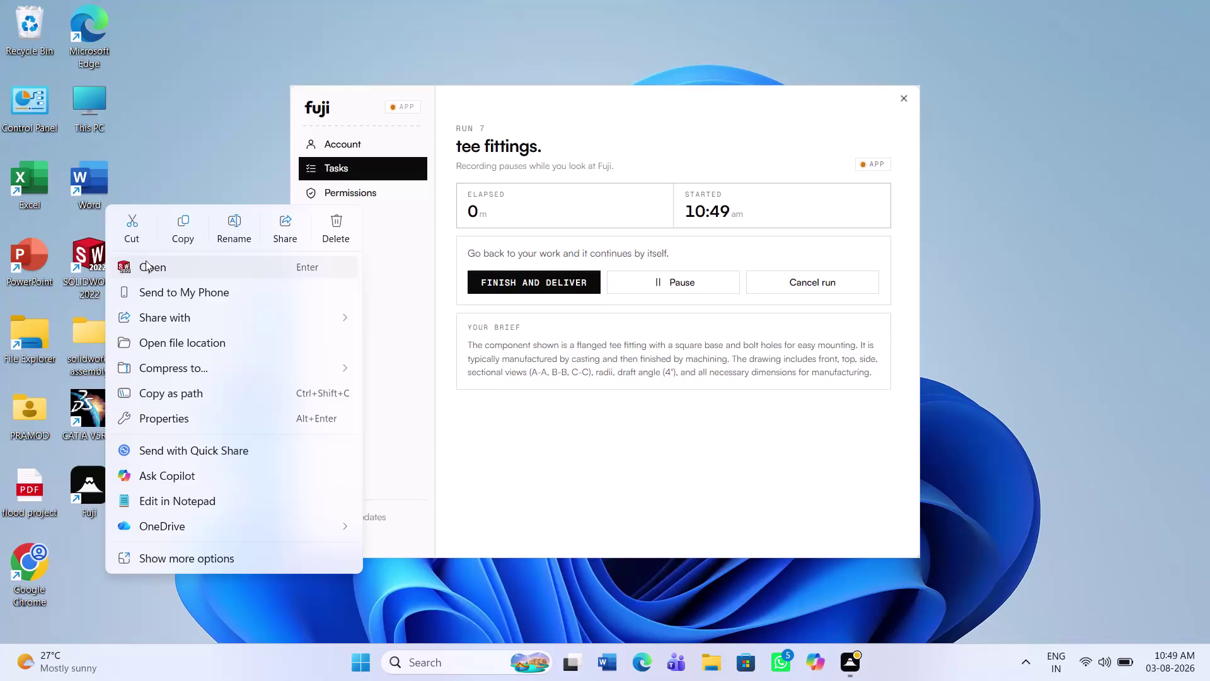
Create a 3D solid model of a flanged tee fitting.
Launch SOLIDWORKS 2022 from the desktop shortcut and dismiss the welcome window.
click(145, 260)
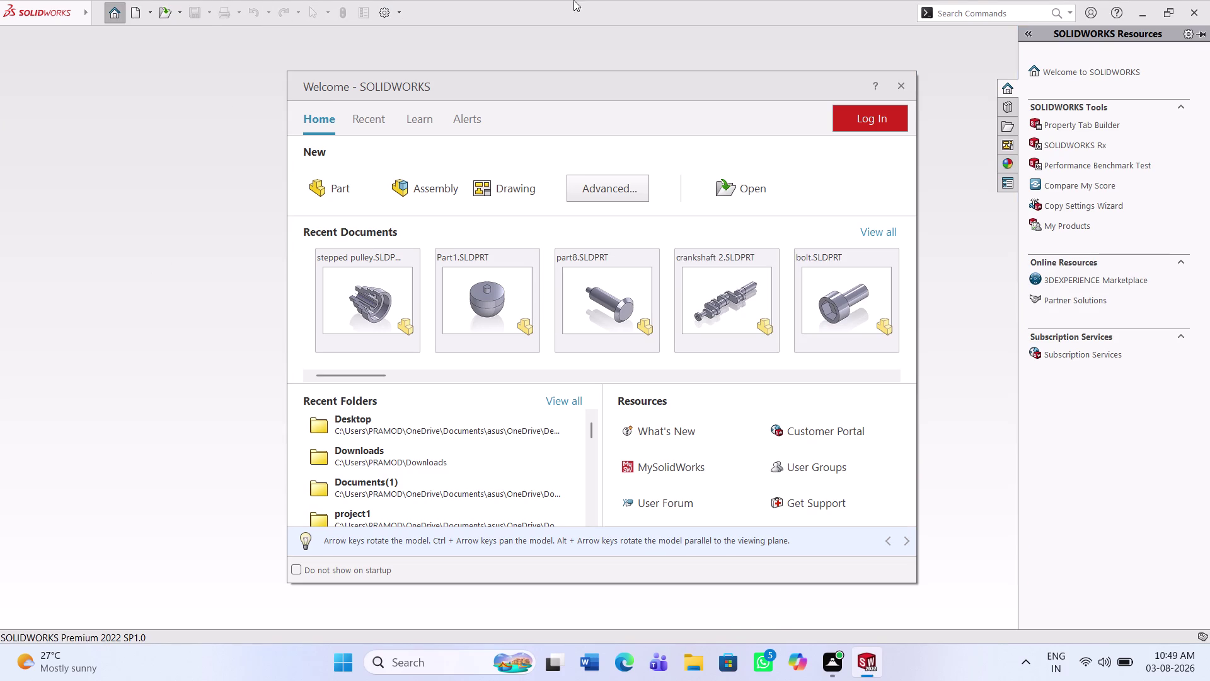
click(896, 76)
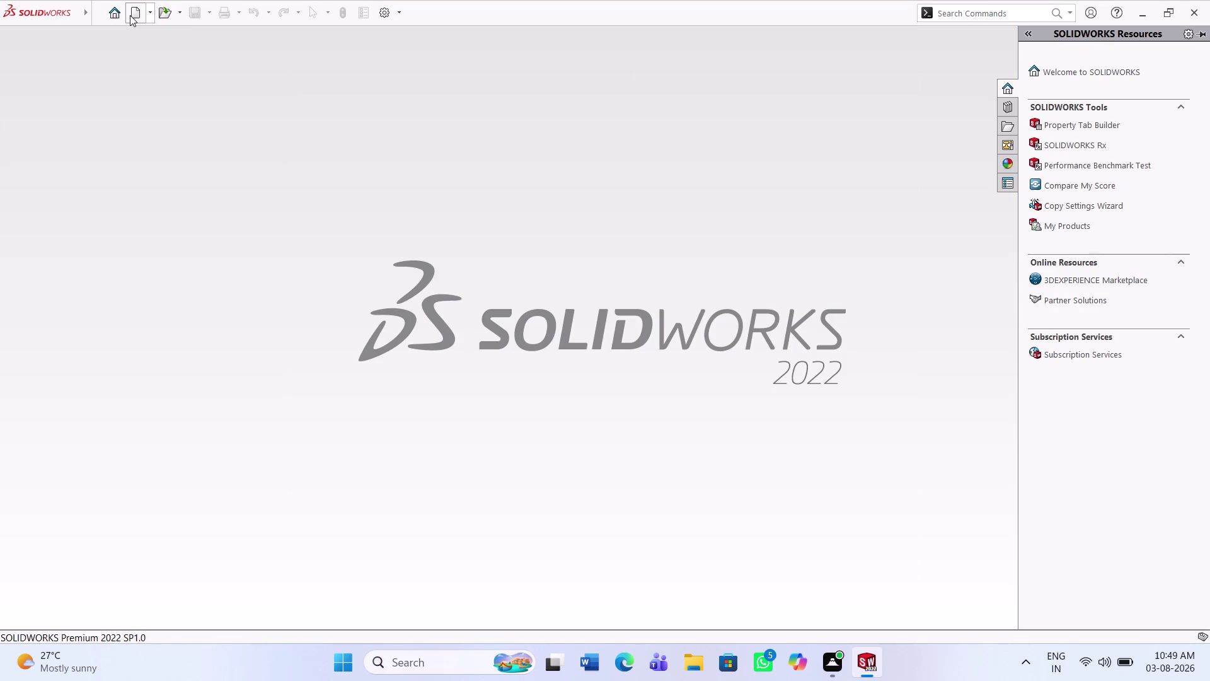
Create a new Part document and select the Front Plane in the FeatureManager tree.
click(130, 15)
click(531, 496)
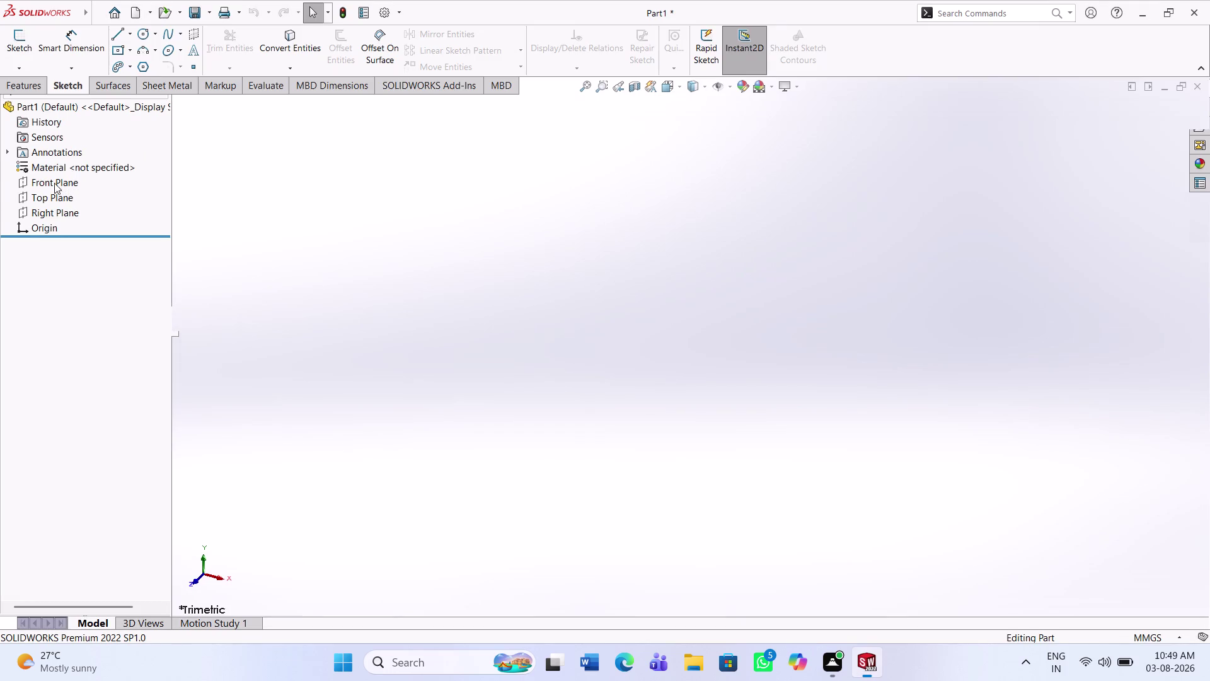
click(55, 183)
click(53, 239)
Start a Front Plane sketch and draw a center rectangle around the origin.
click(61, 224)
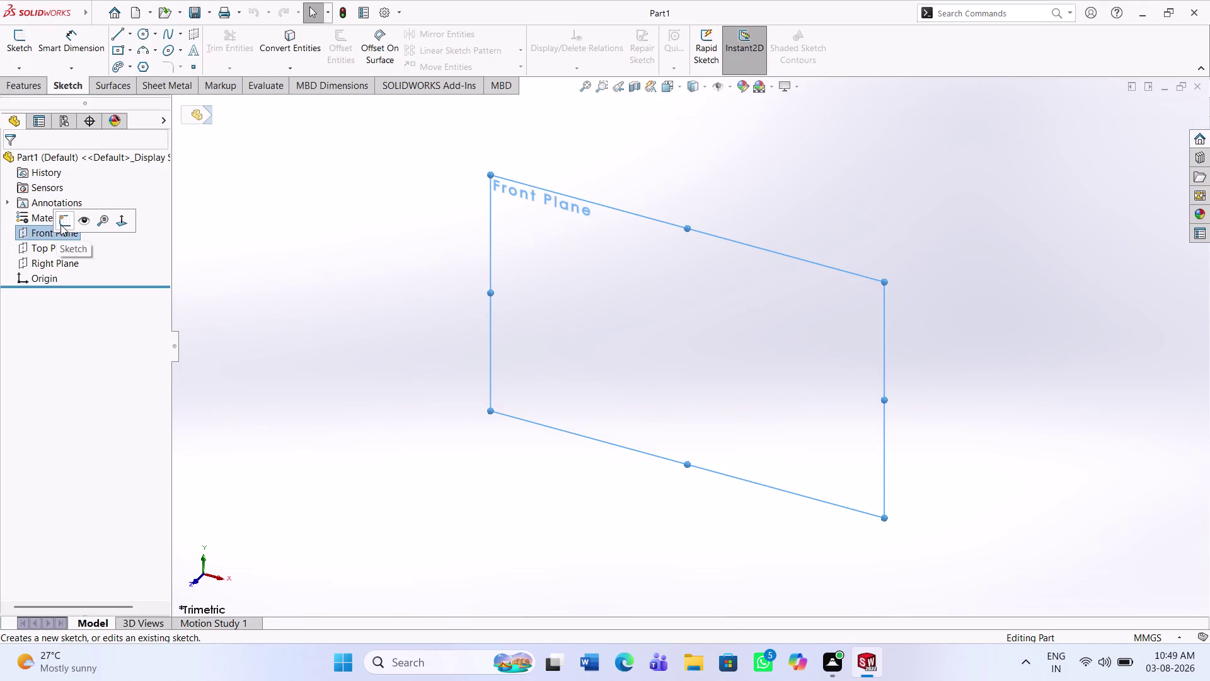
click(123, 52)
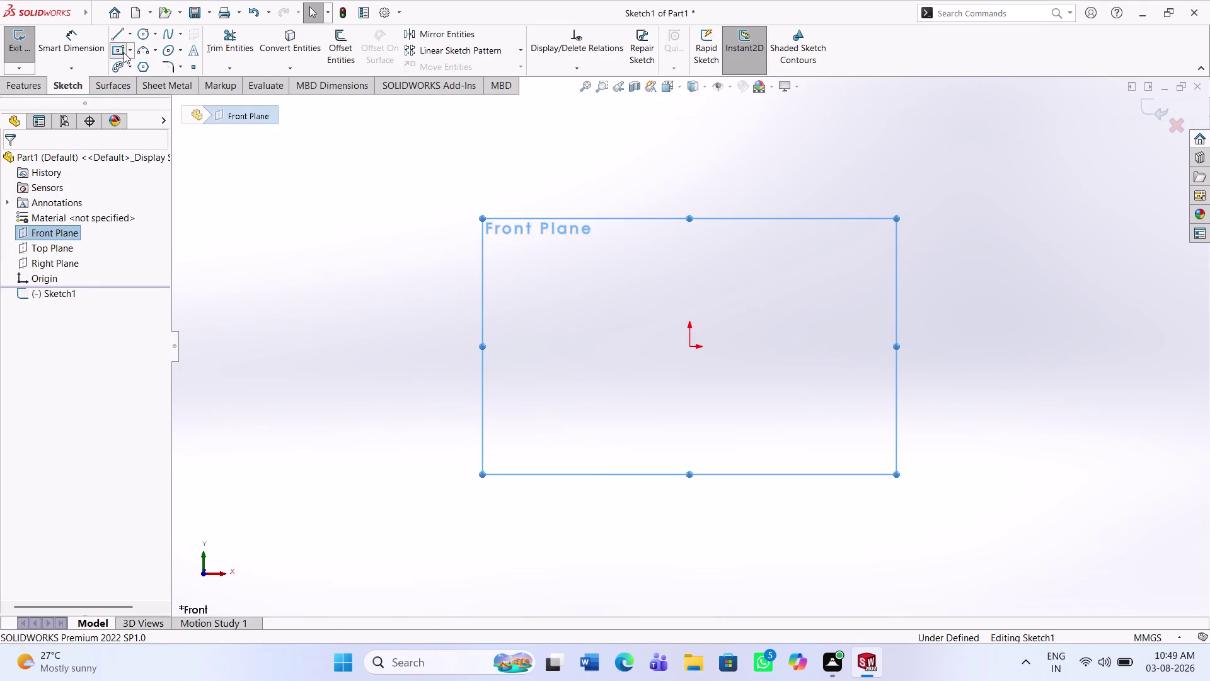
click(689, 346)
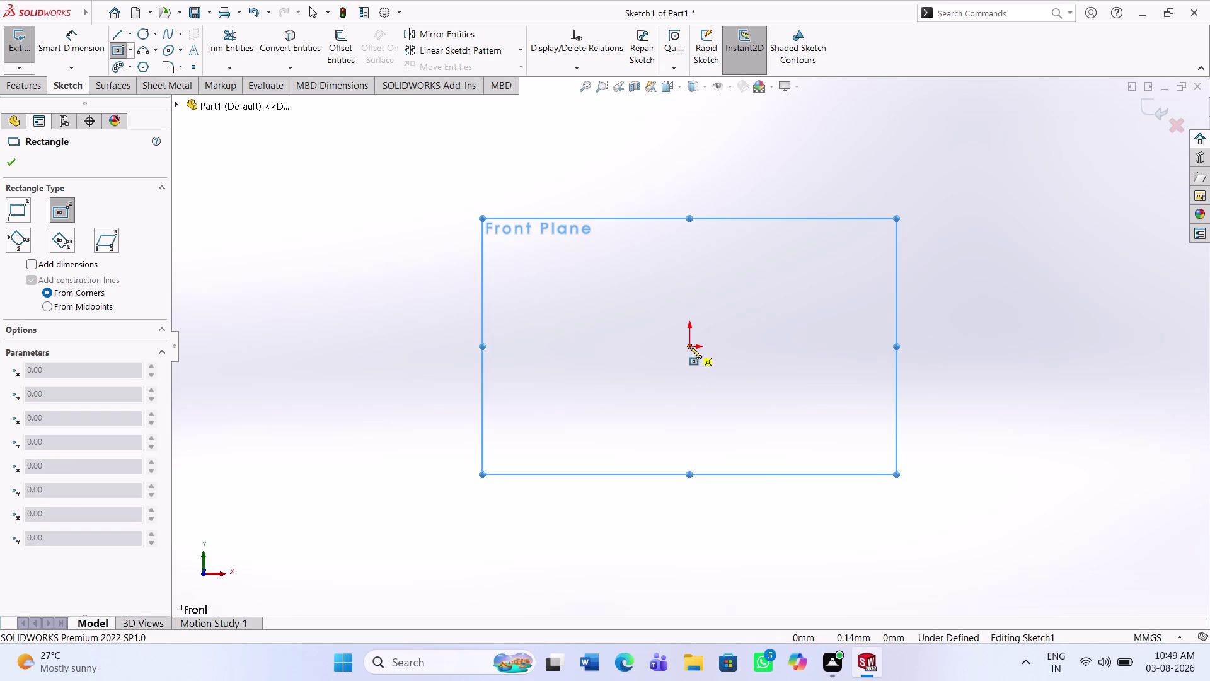
click(859, 462)
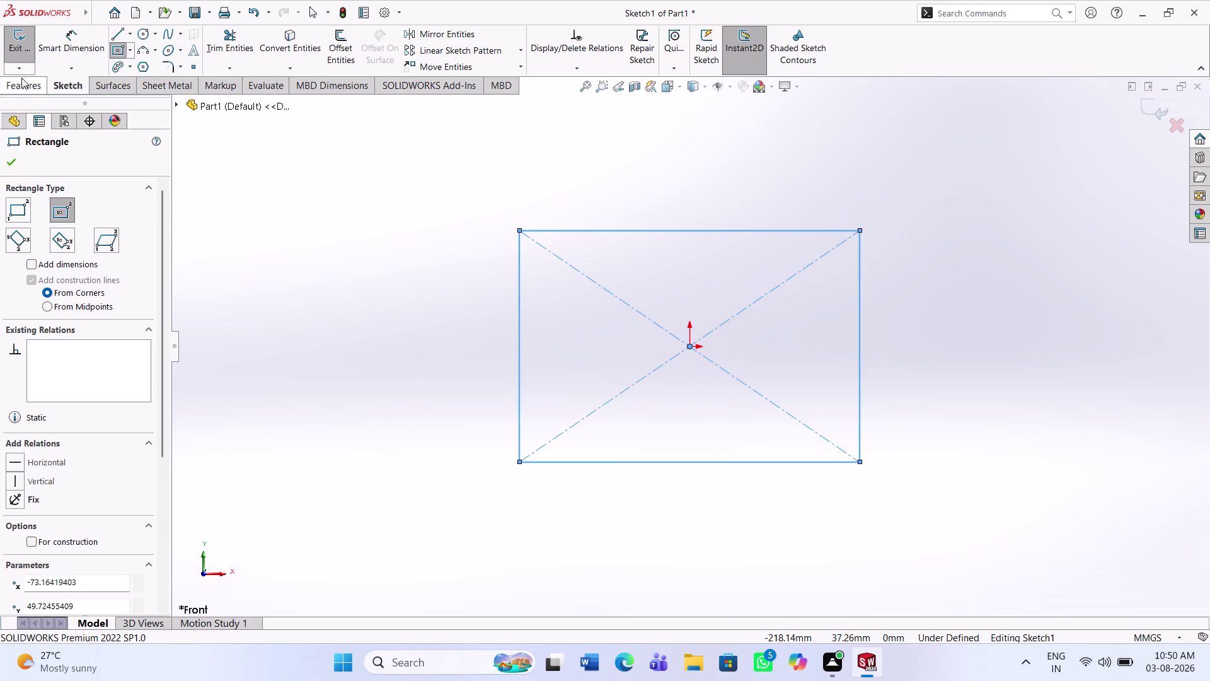
click(55, 46)
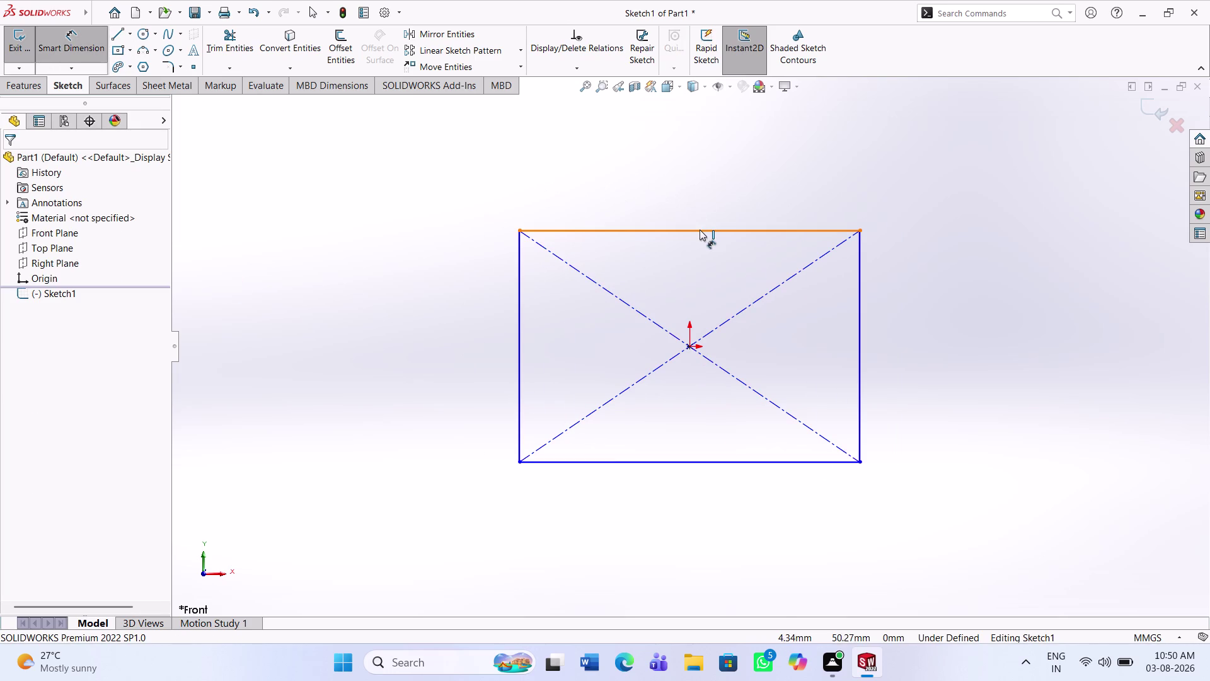
Dimension the rectangle's top and left edges to 180 mm each.
click(699, 230)
click(702, 185)
text(1)
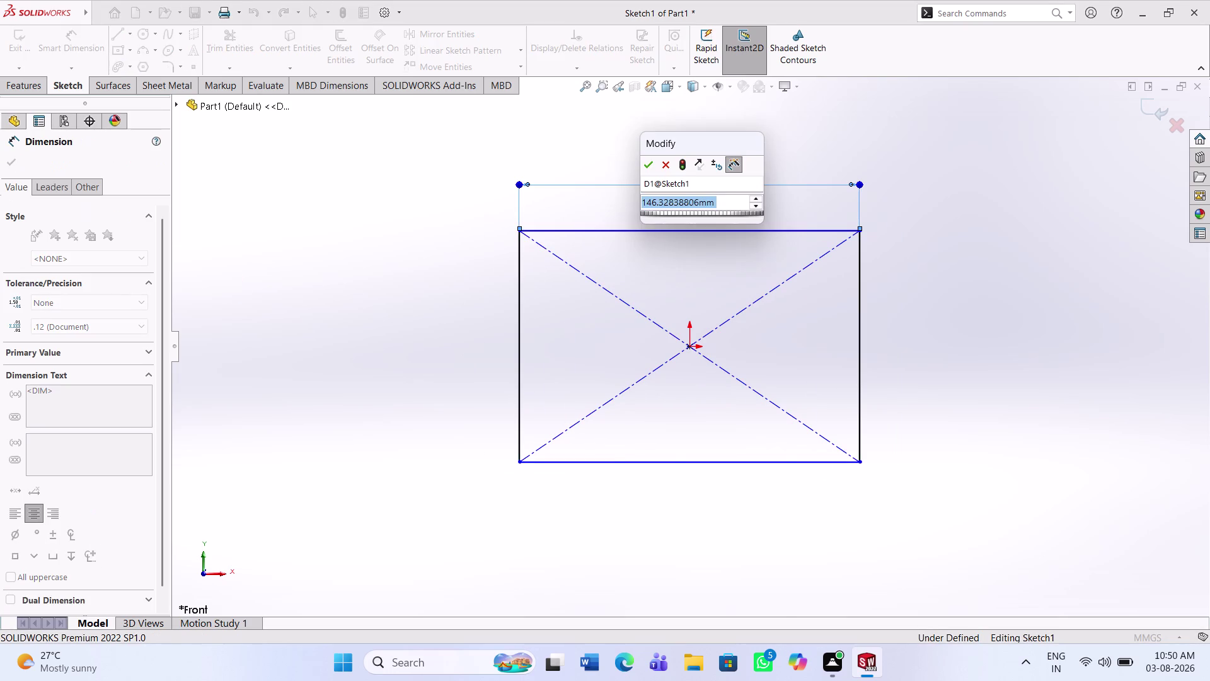
text(80)
key(Return)
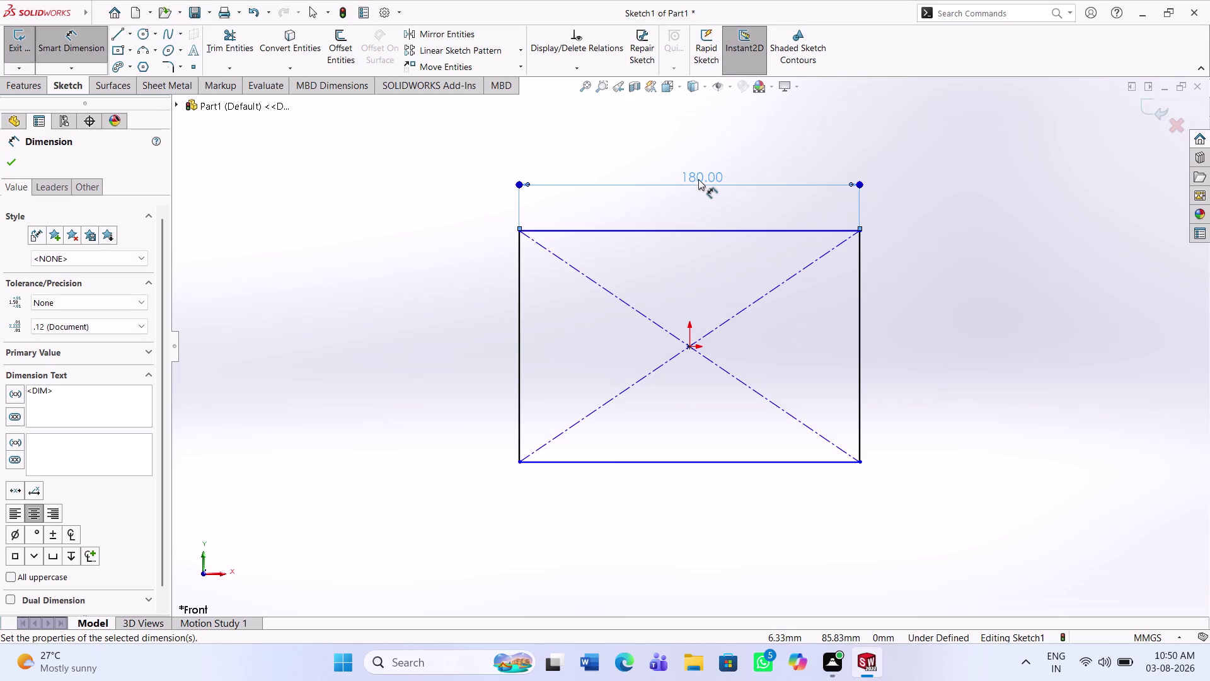
click(518, 310)
click(471, 313)
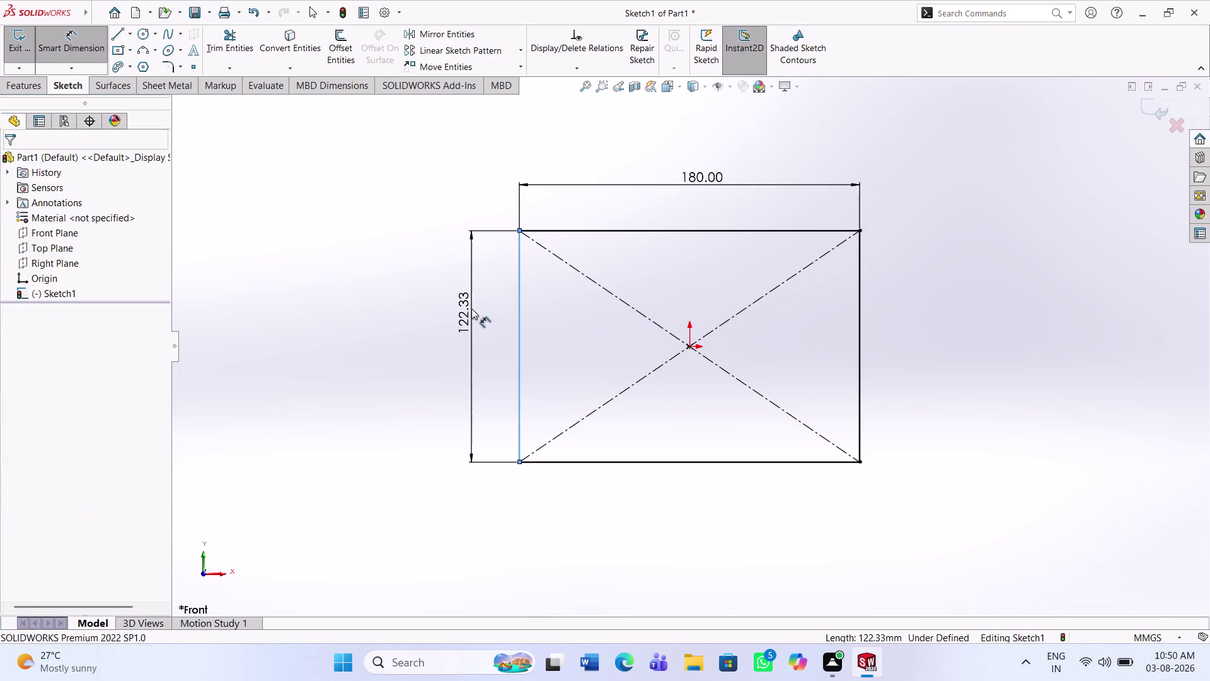
text(180)
key(Return)
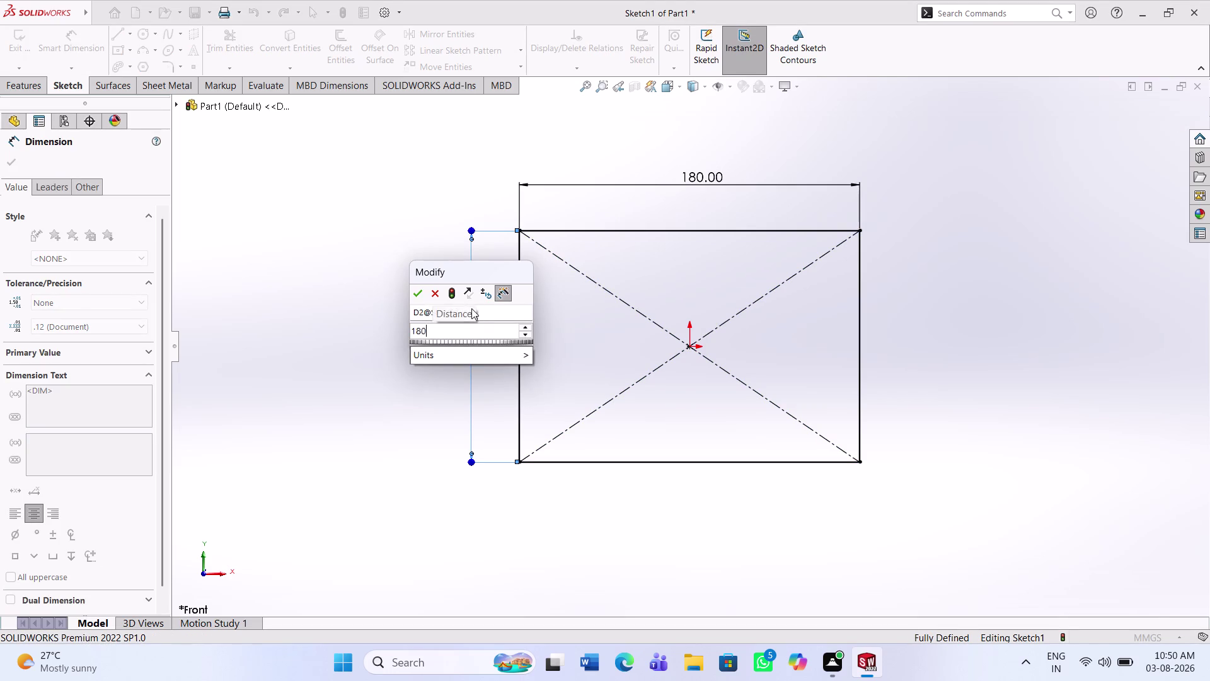
click(396, 372)
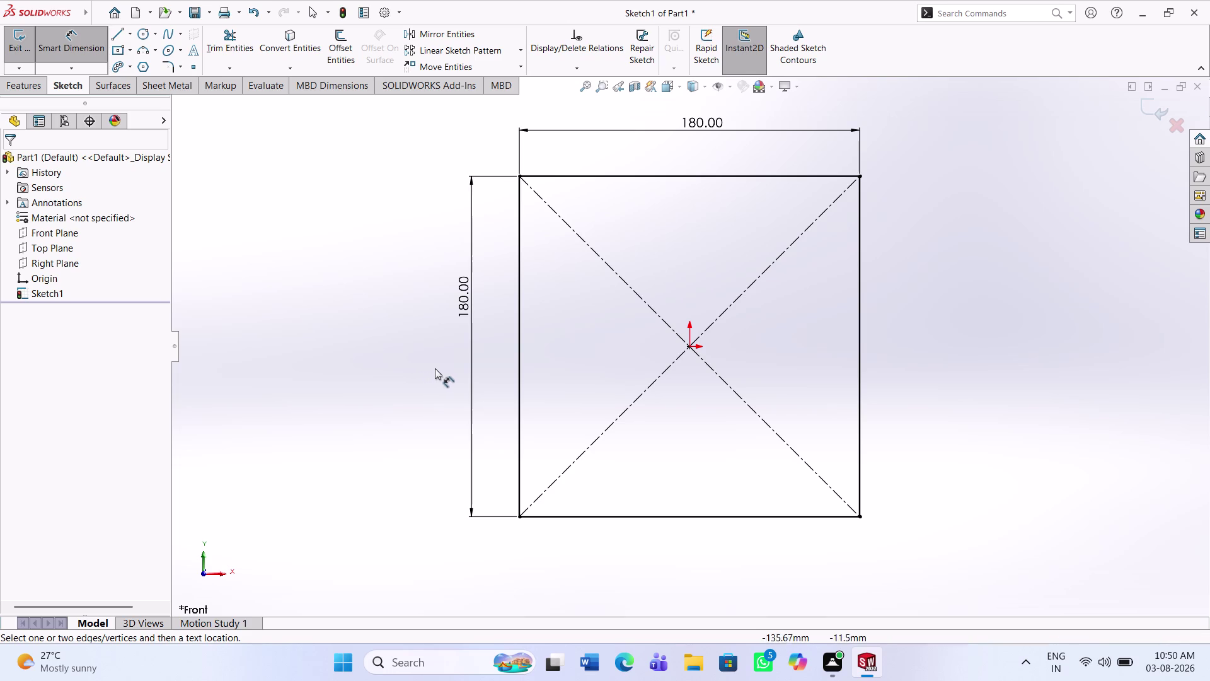
click(27, 89)
Extrude the square sketch 30 mm Blind to create Boss-Extrude1.
click(23, 67)
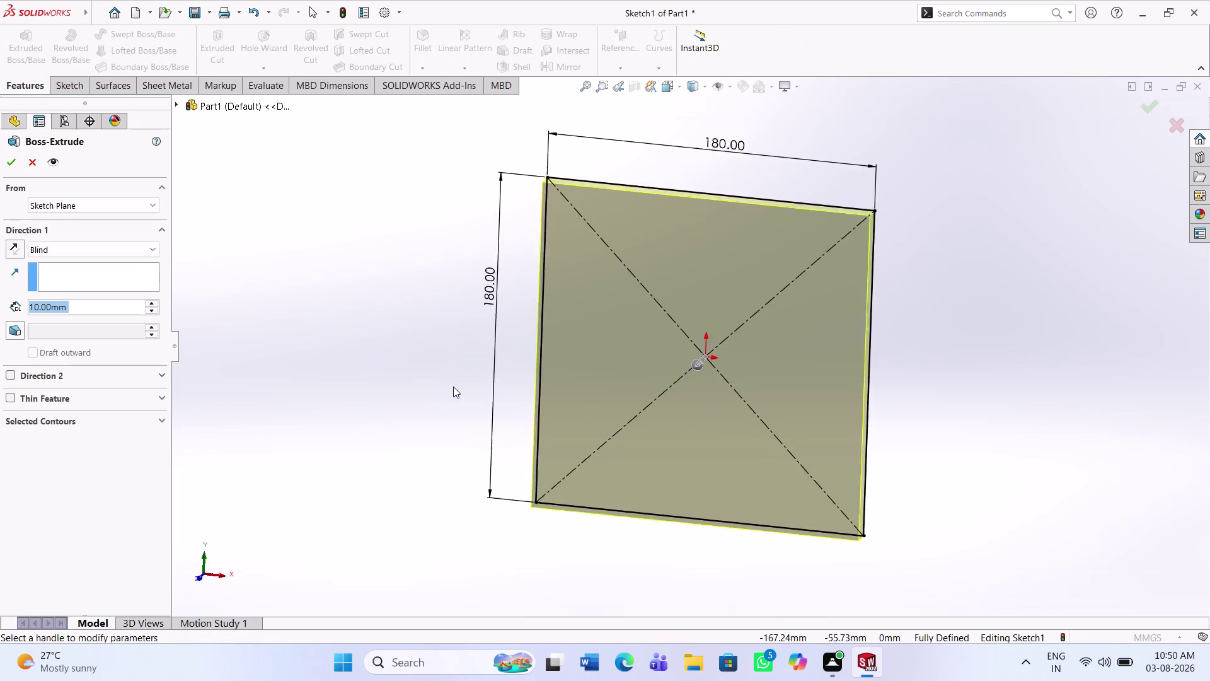
text(30)
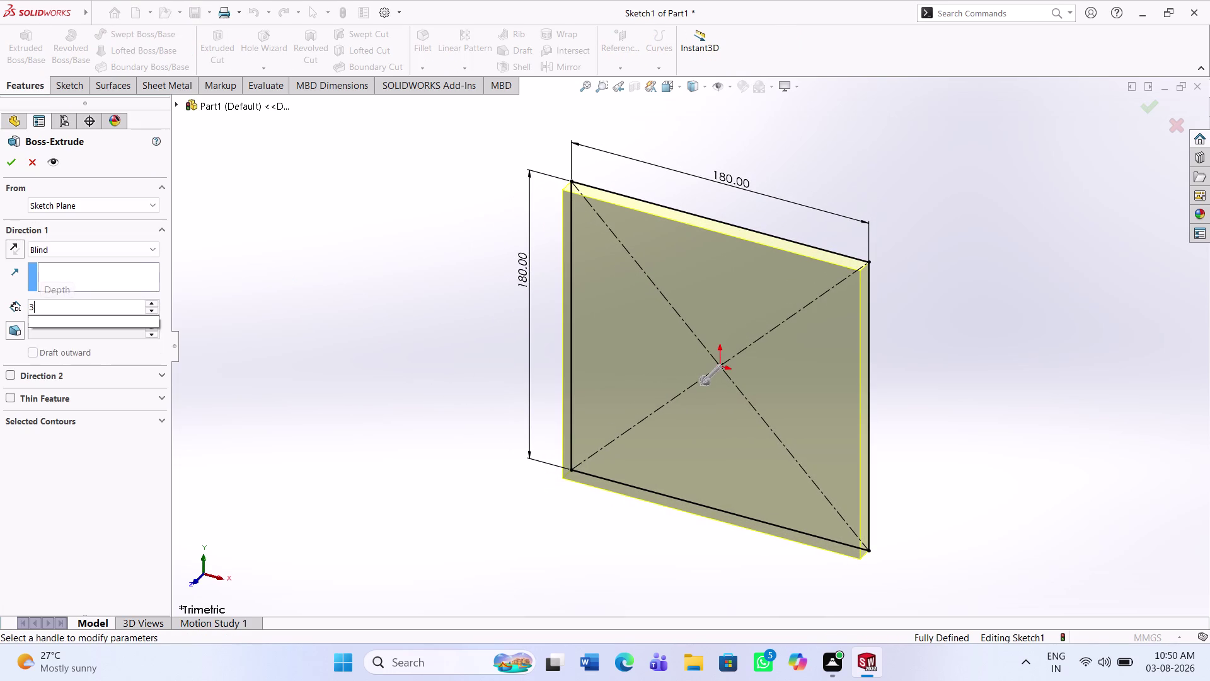
key(Return)
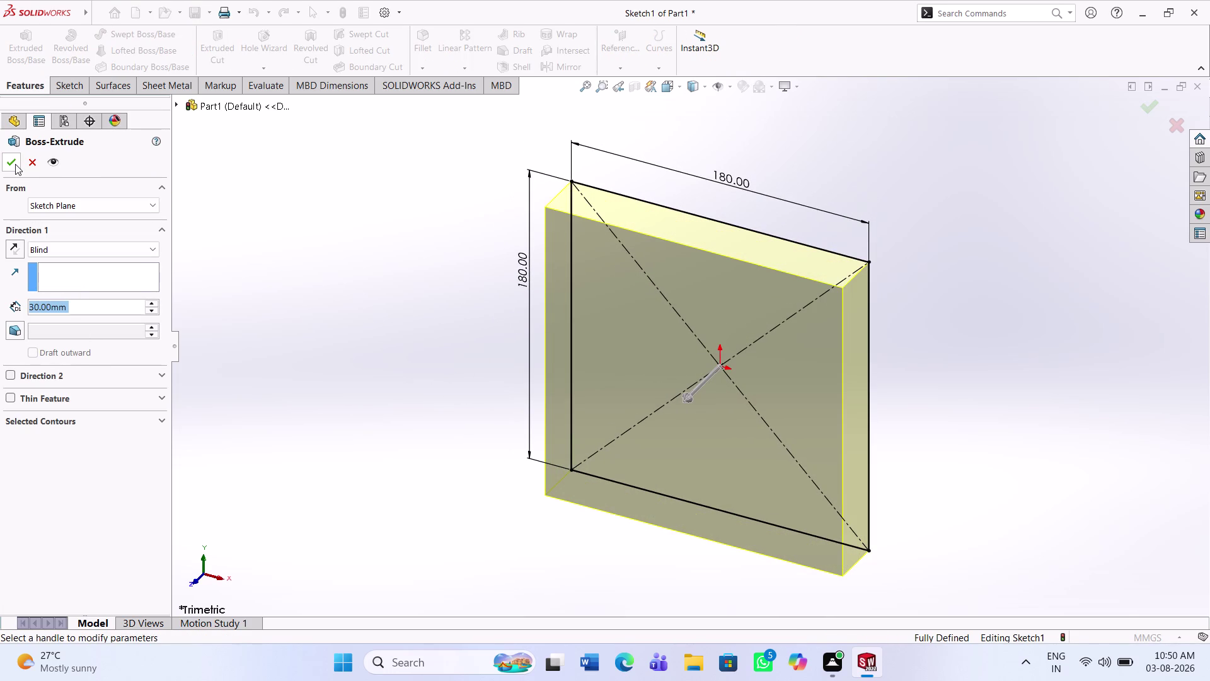
click(15, 163)
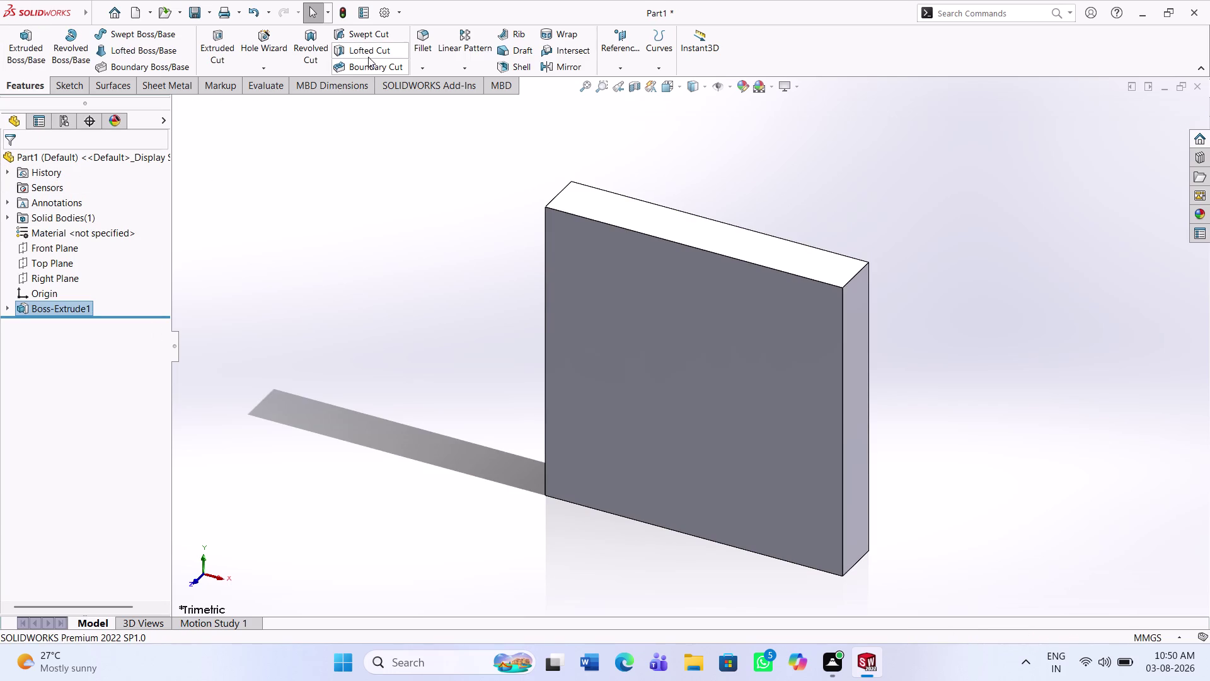
click(418, 40)
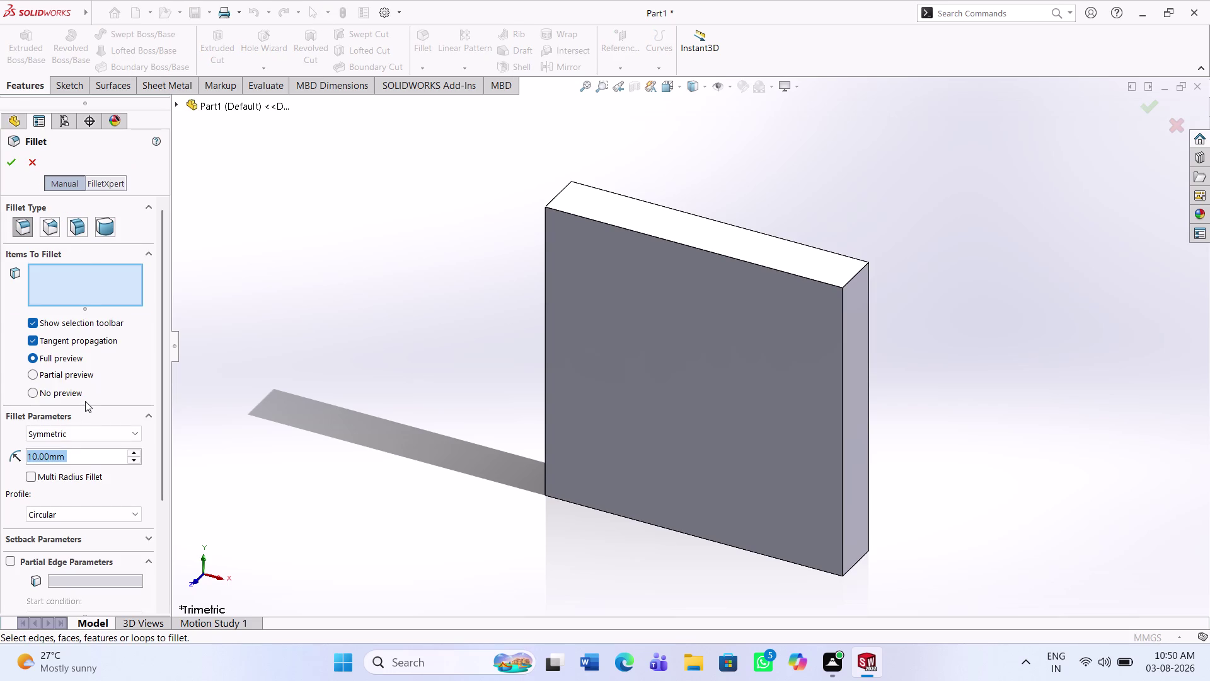
Set the fillet radius to 30 mm and select the first corner edge.
text(30)
key(Return)
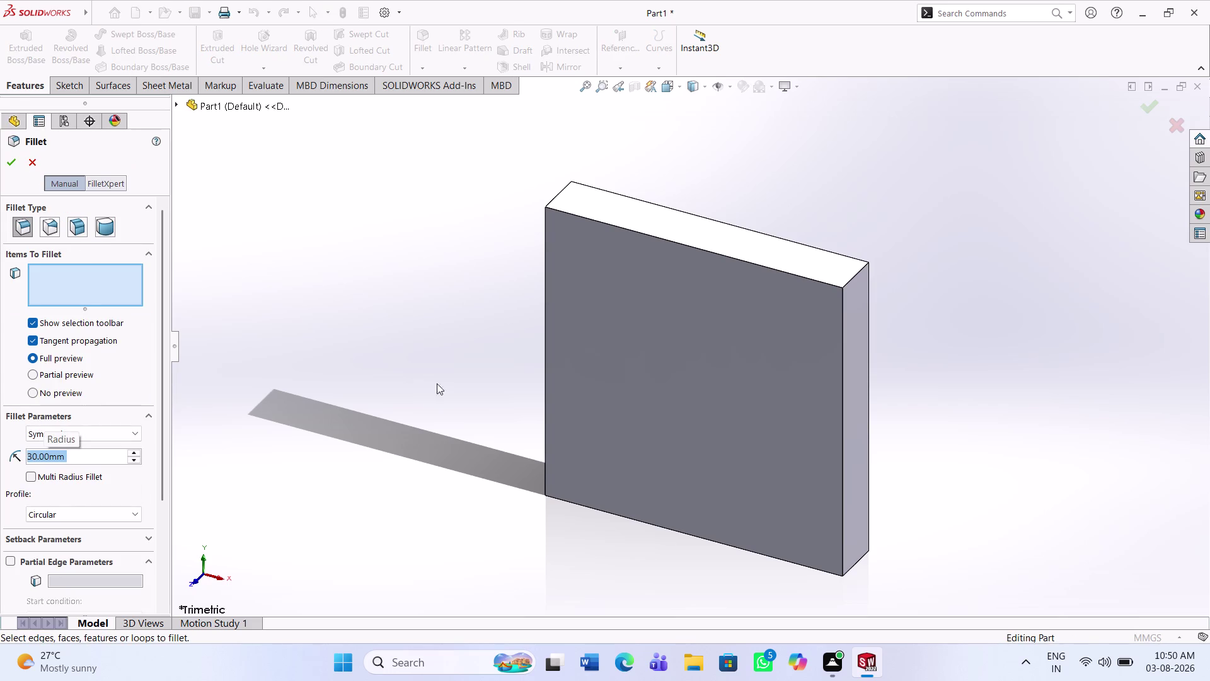
click(857, 273)
middle_drag(727, 292, 792, 312)
click(627, 207)
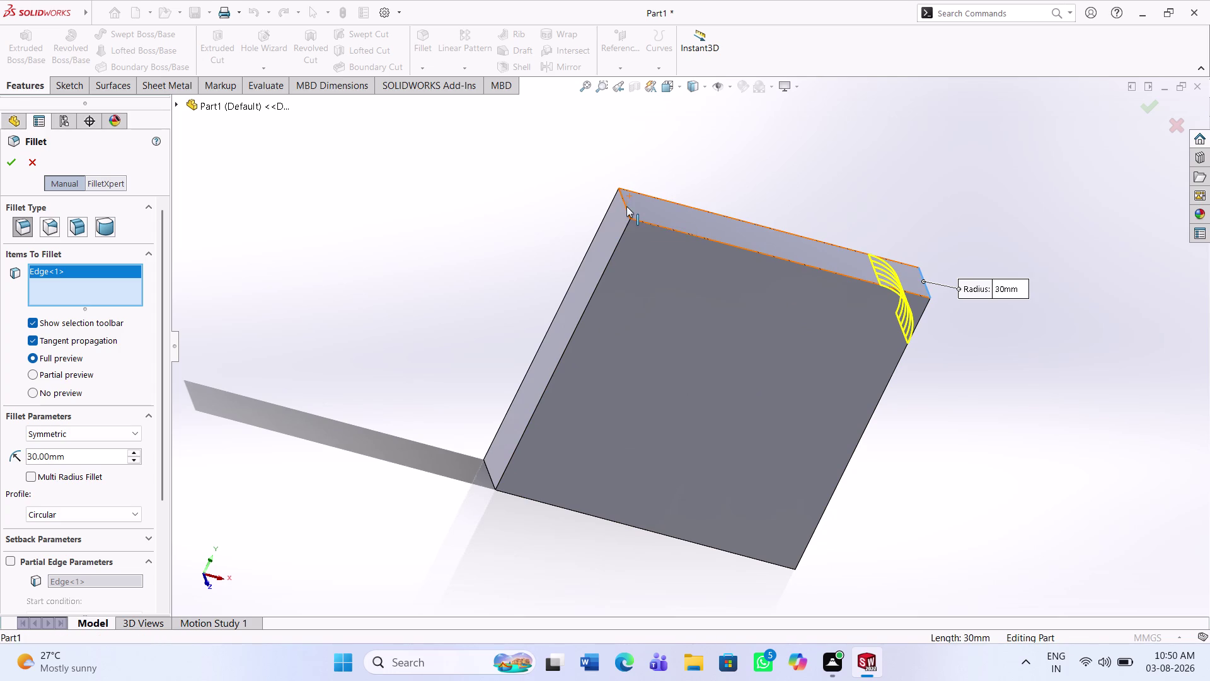
Add the remaining three vertical corner edges and accept Fillet1.
middle_drag(620, 292, 623, 163)
scroll(down, 3)
middle_drag(730, 454, 673, 204)
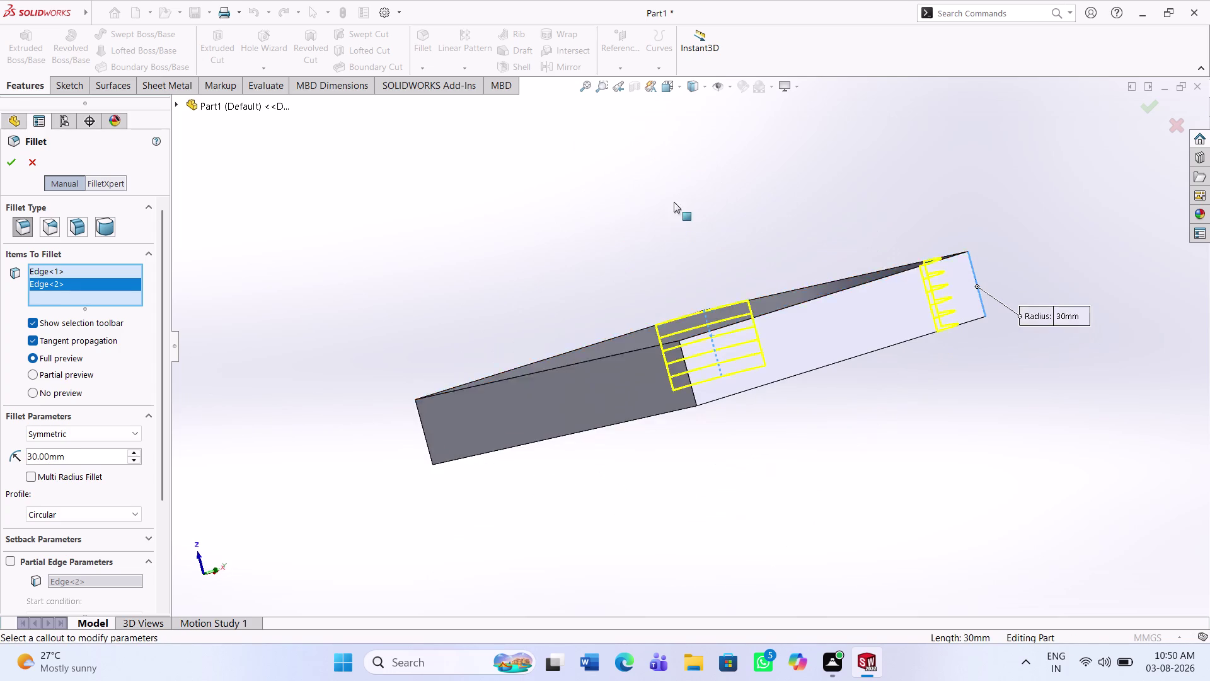
click(689, 375)
middle_drag(649, 396, 793, 349)
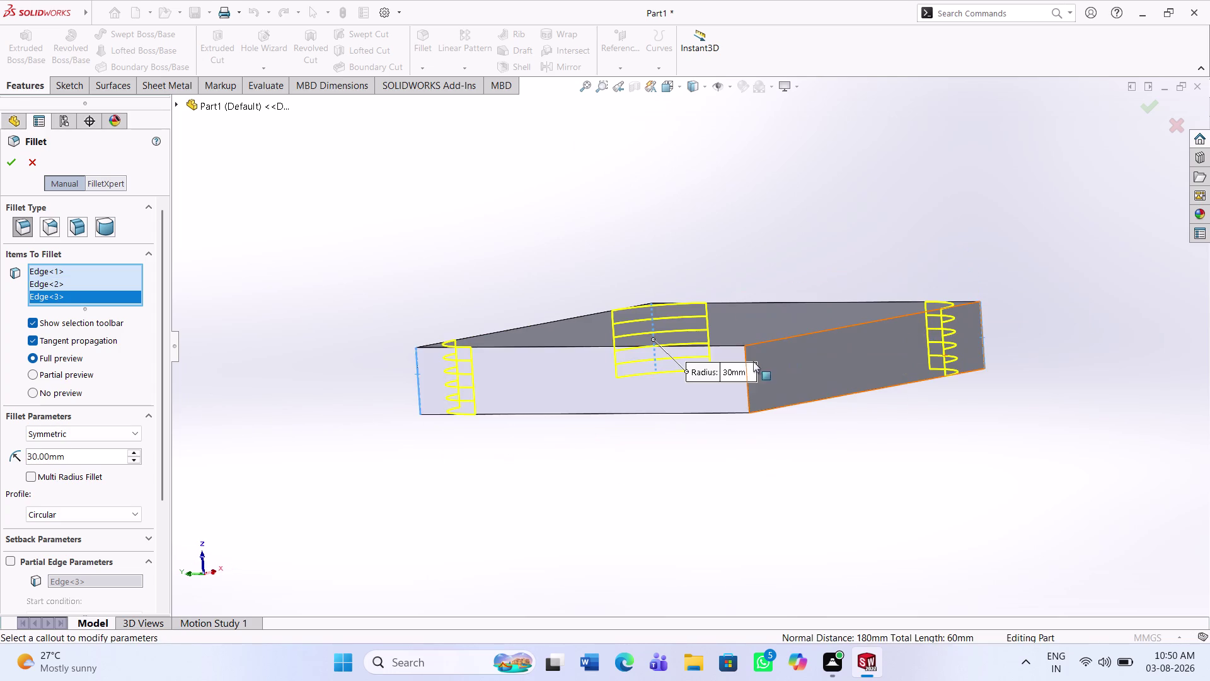
click(748, 390)
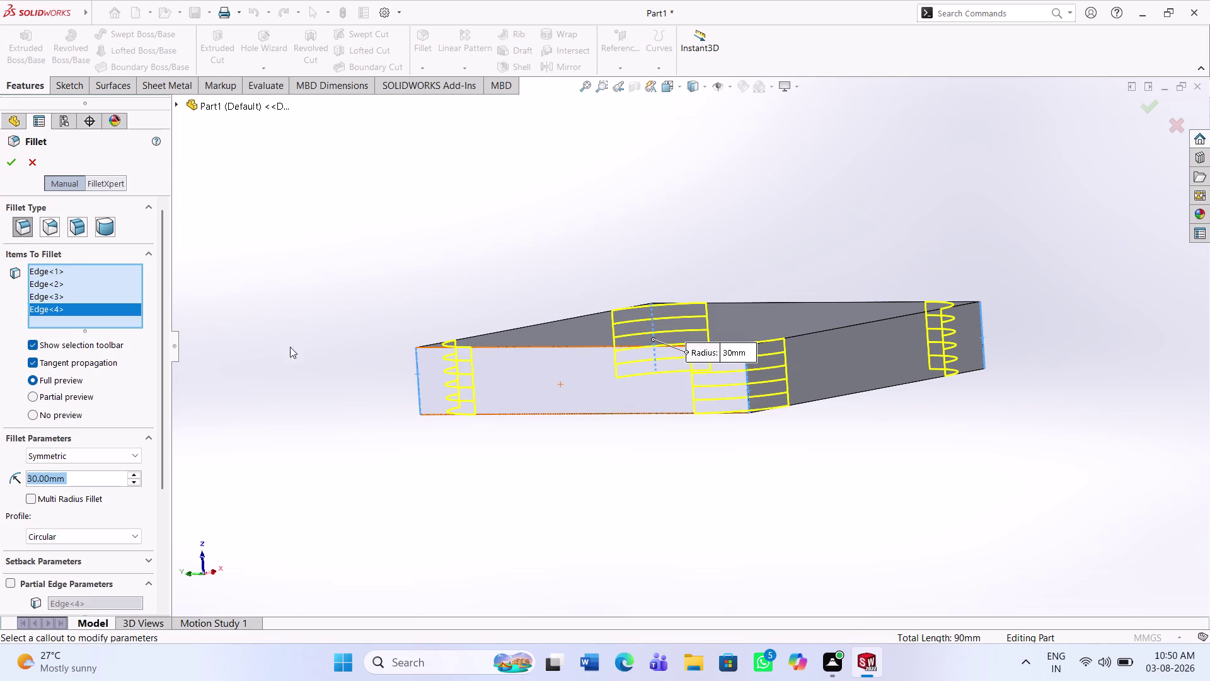
click(10, 164)
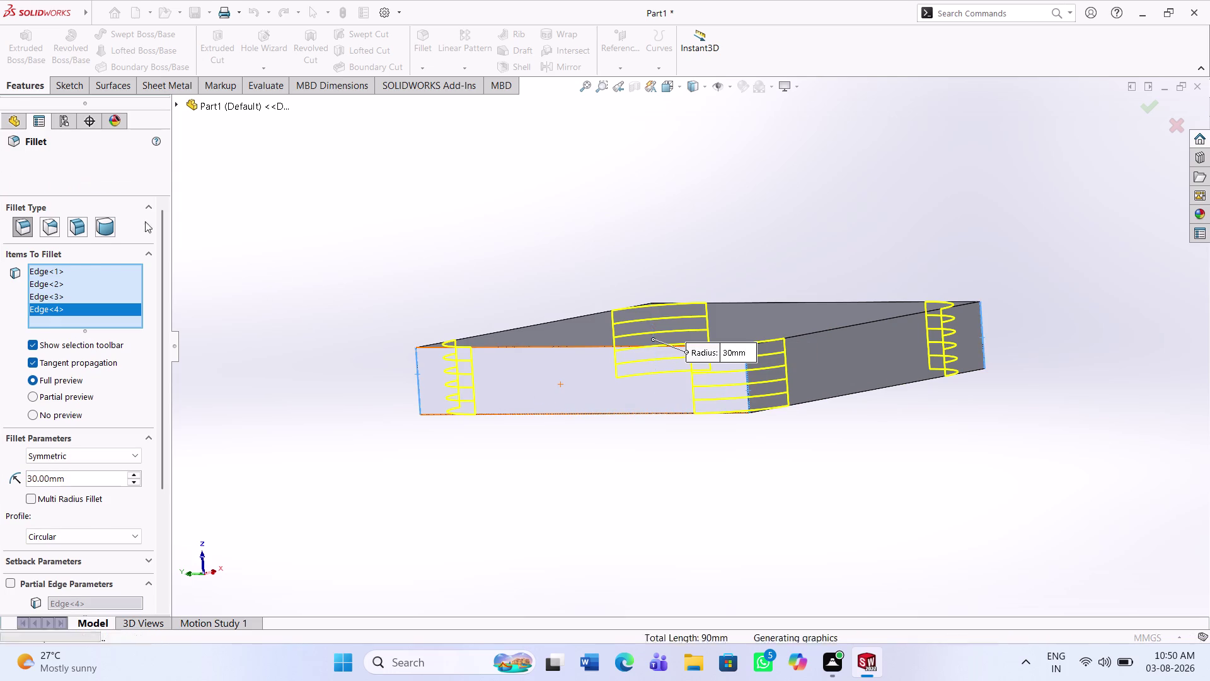
Orbit to inspect the rounded plate and select the Top Plane.
middle_drag(633, 350, 678, 457)
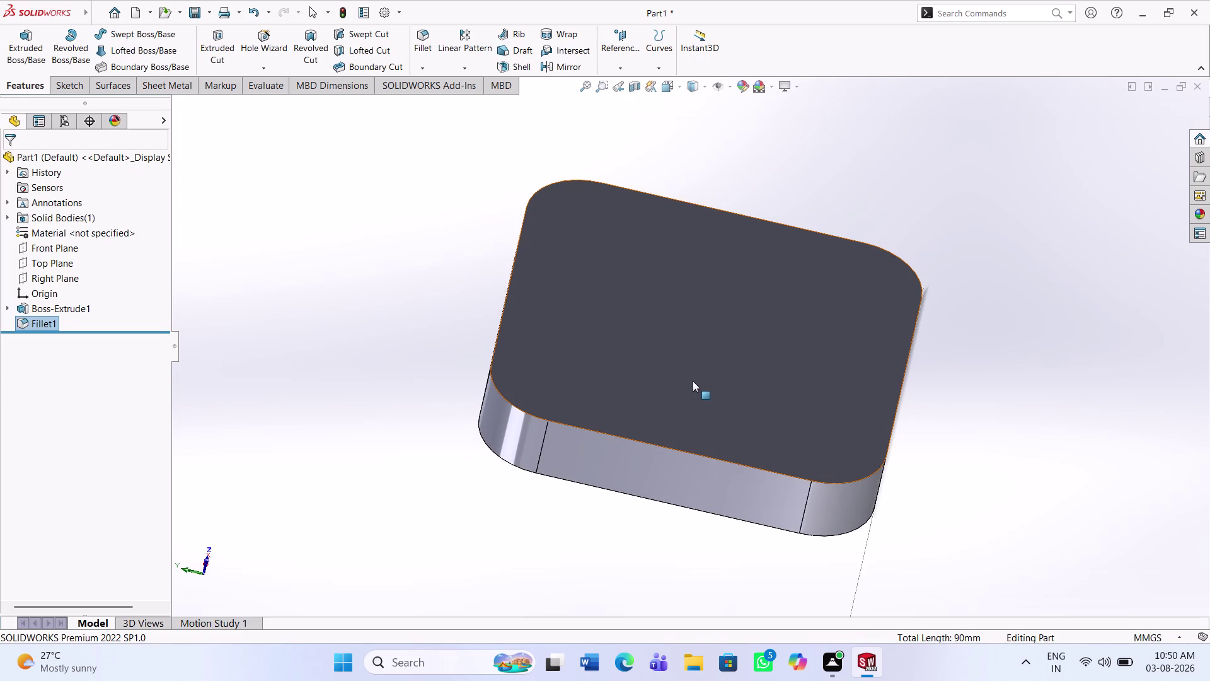
middle_drag(693, 381, 685, 435)
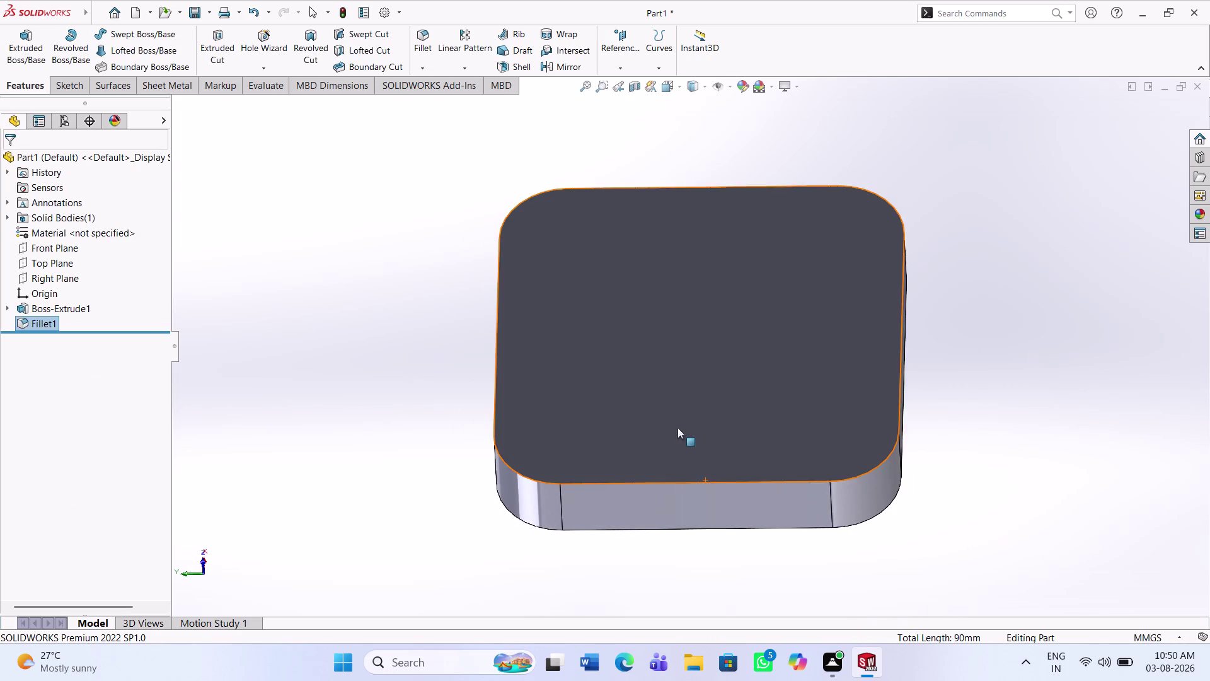
click(56, 262)
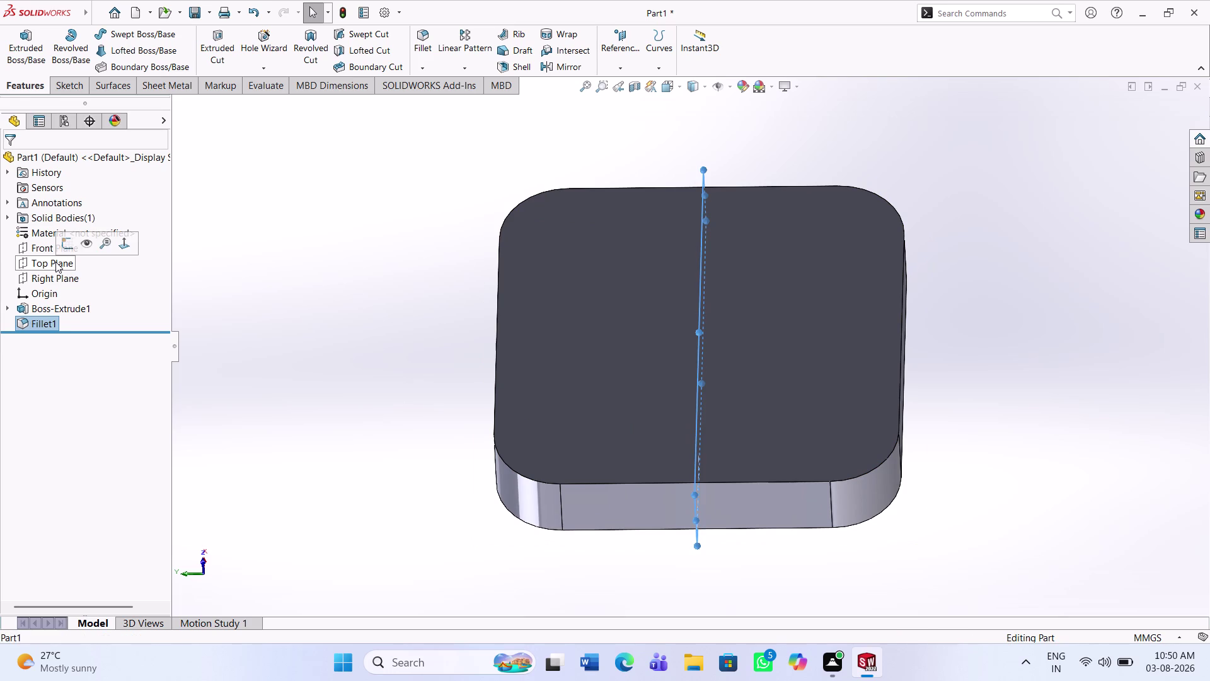
Open a new sketch on the Top Plane.
click(63, 246)
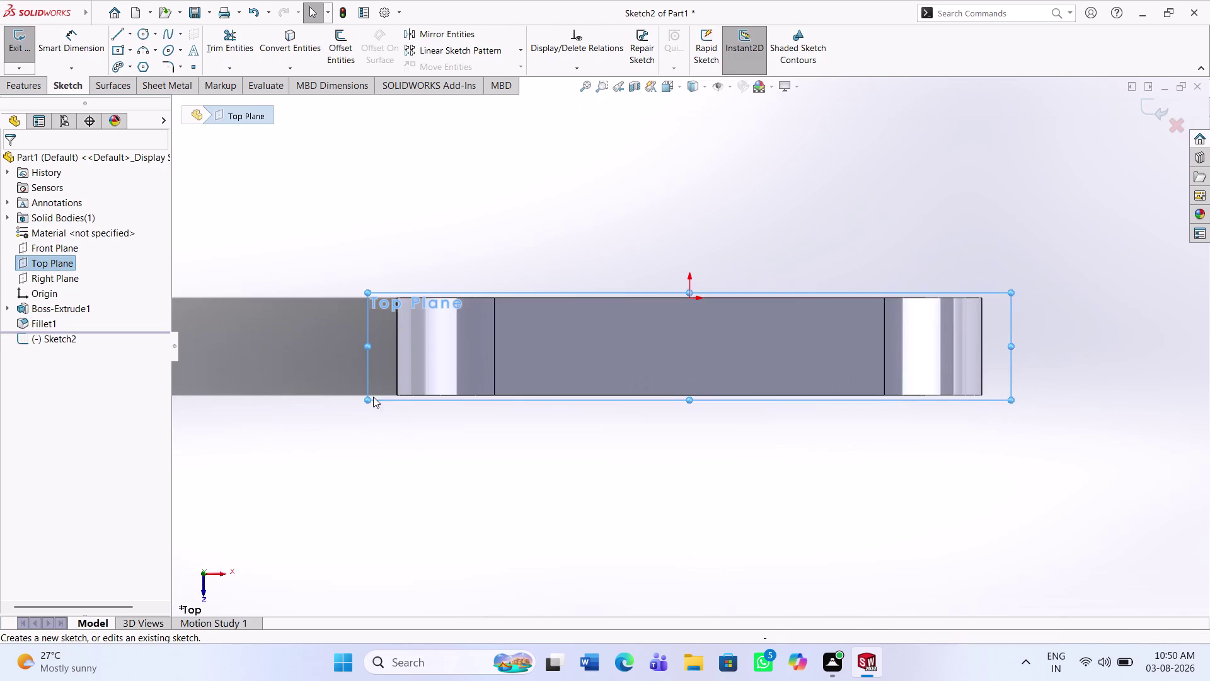
click(586, 444)
click(129, 35)
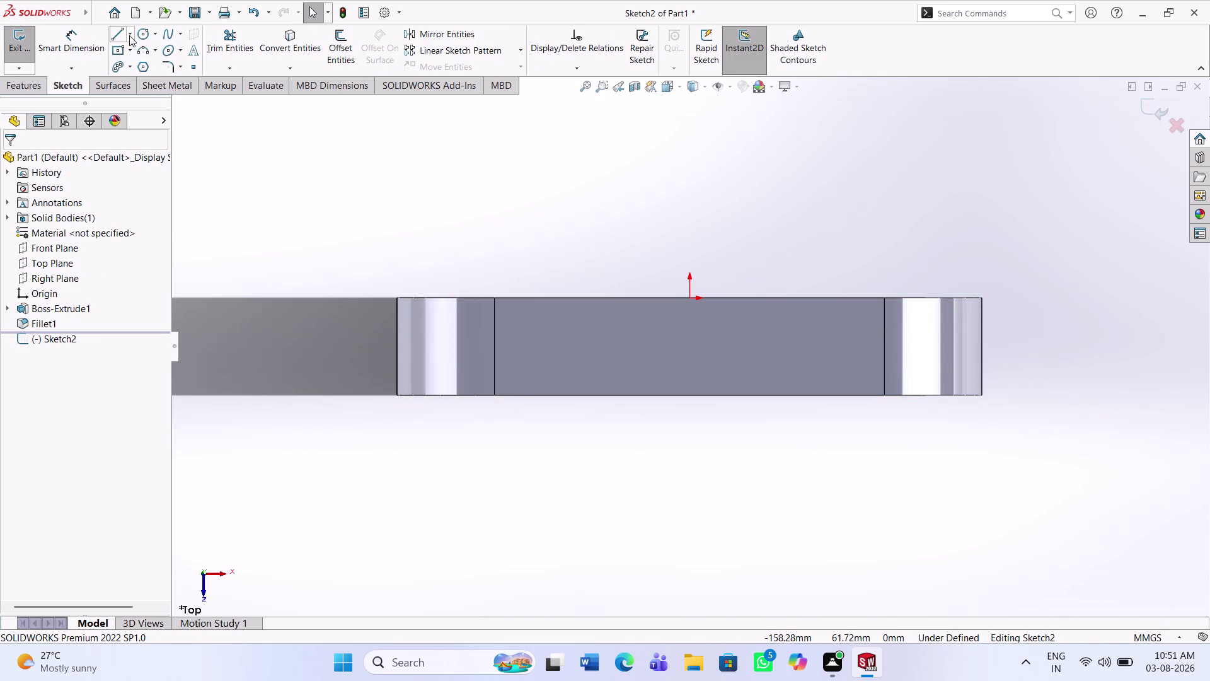
Draw a vertical centerline upward from the origin.
click(130, 68)
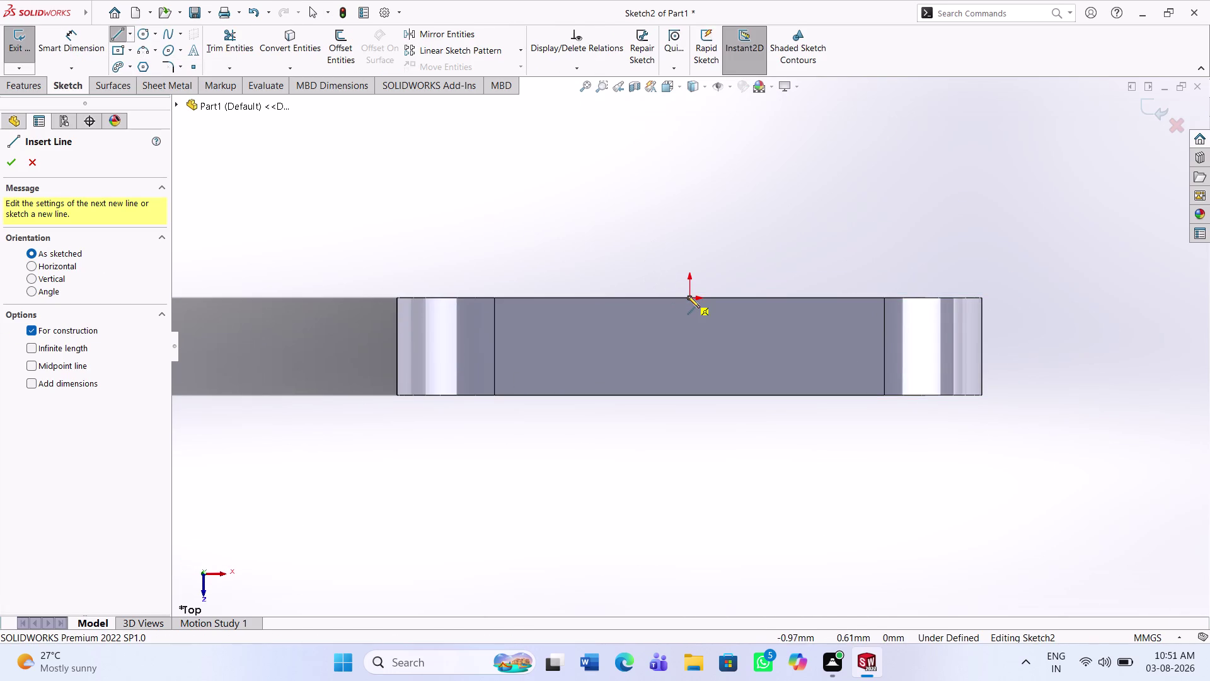
click(690, 300)
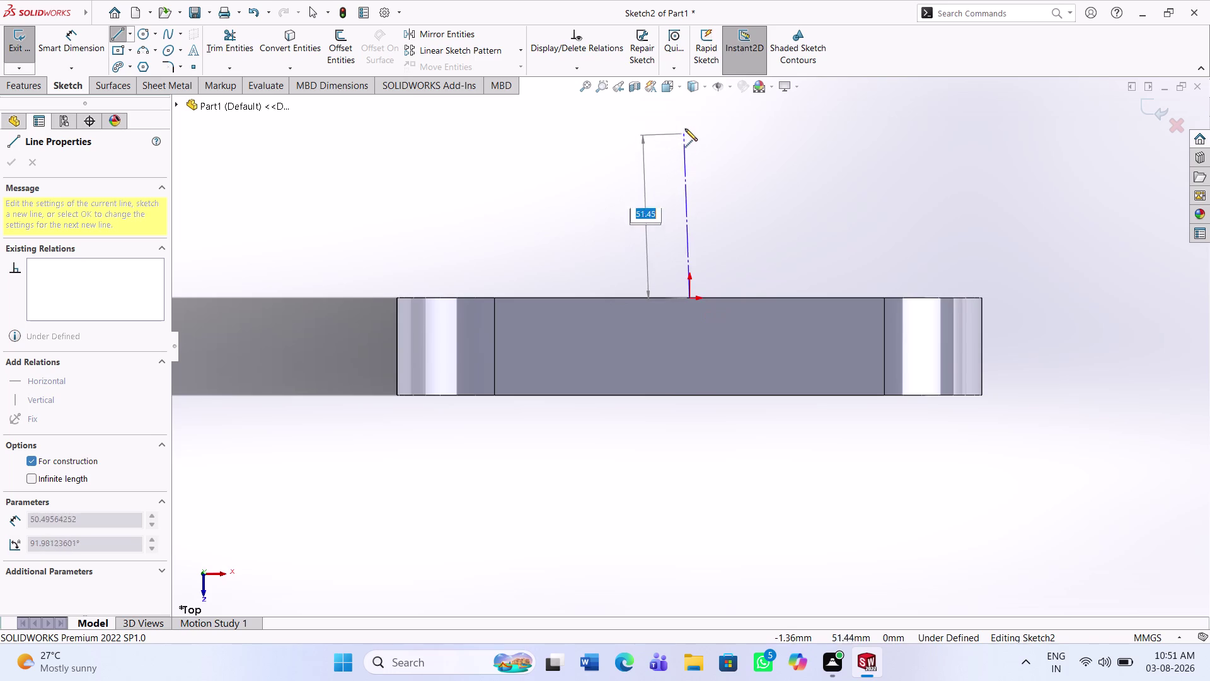
click(686, 119)
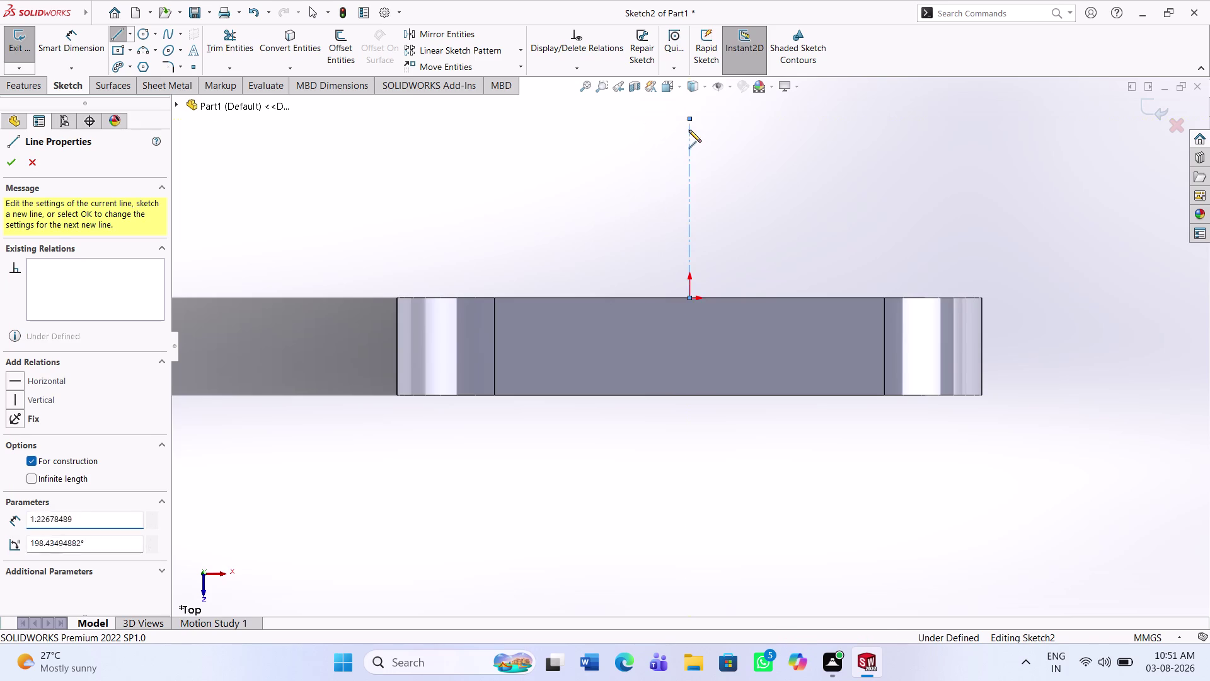
key(Escape)
key(Escape)
Delete the centerline from the sketch.
scroll(up, 3)
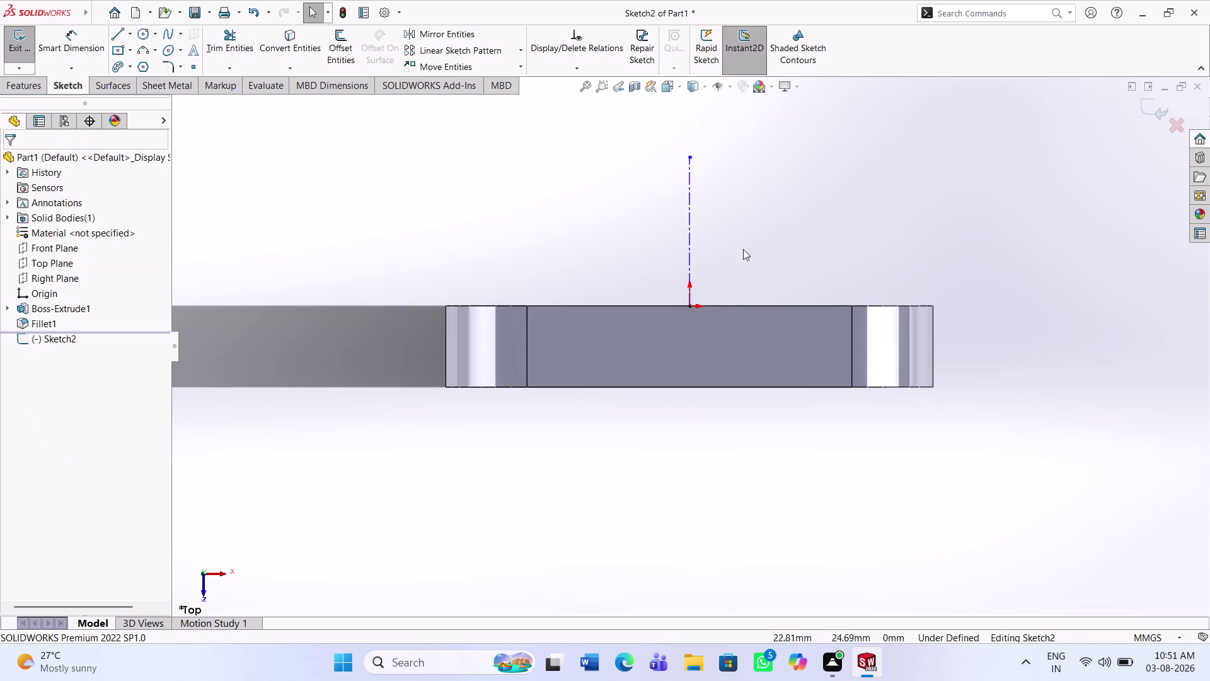
scroll(down, 3)
right_click(658, 285)
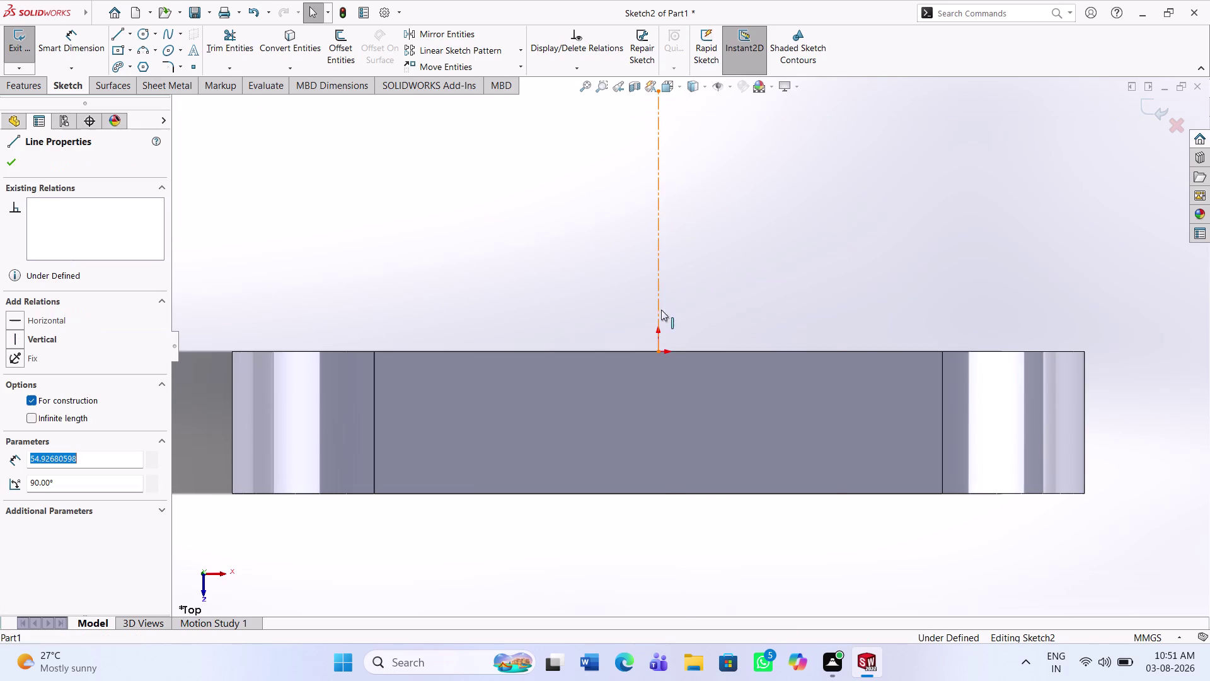
click(682, 464)
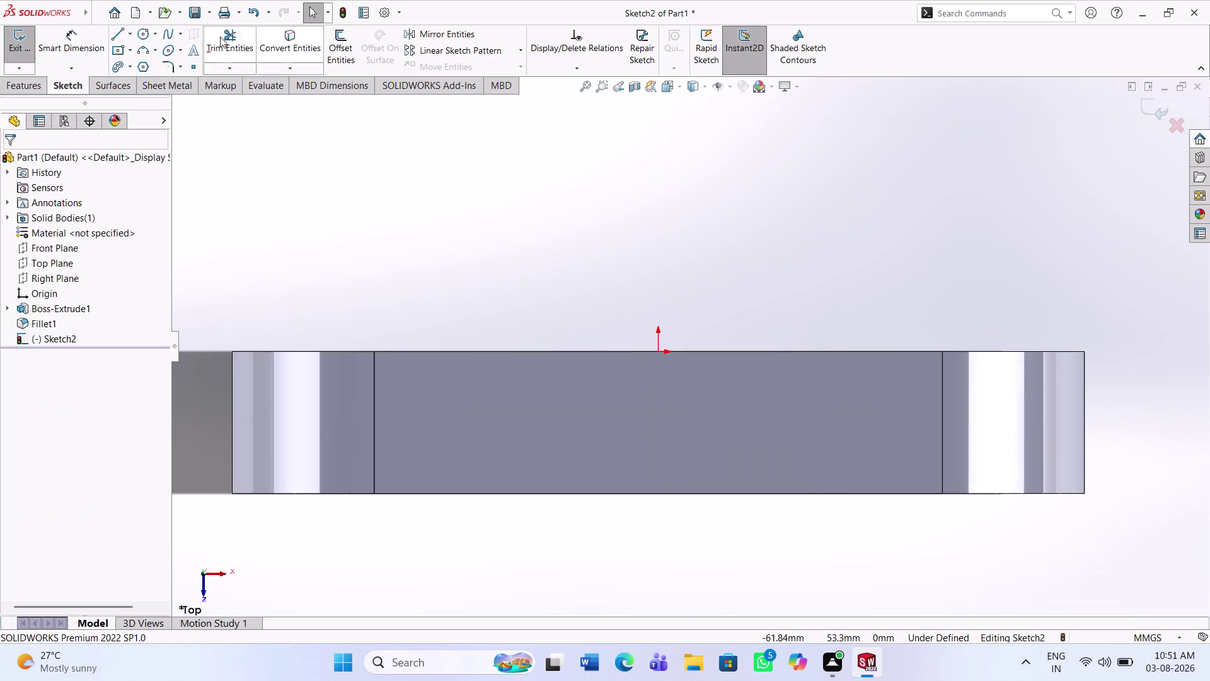
Draw a vertical centerline from above the origin down to the origin.
click(130, 31)
click(138, 69)
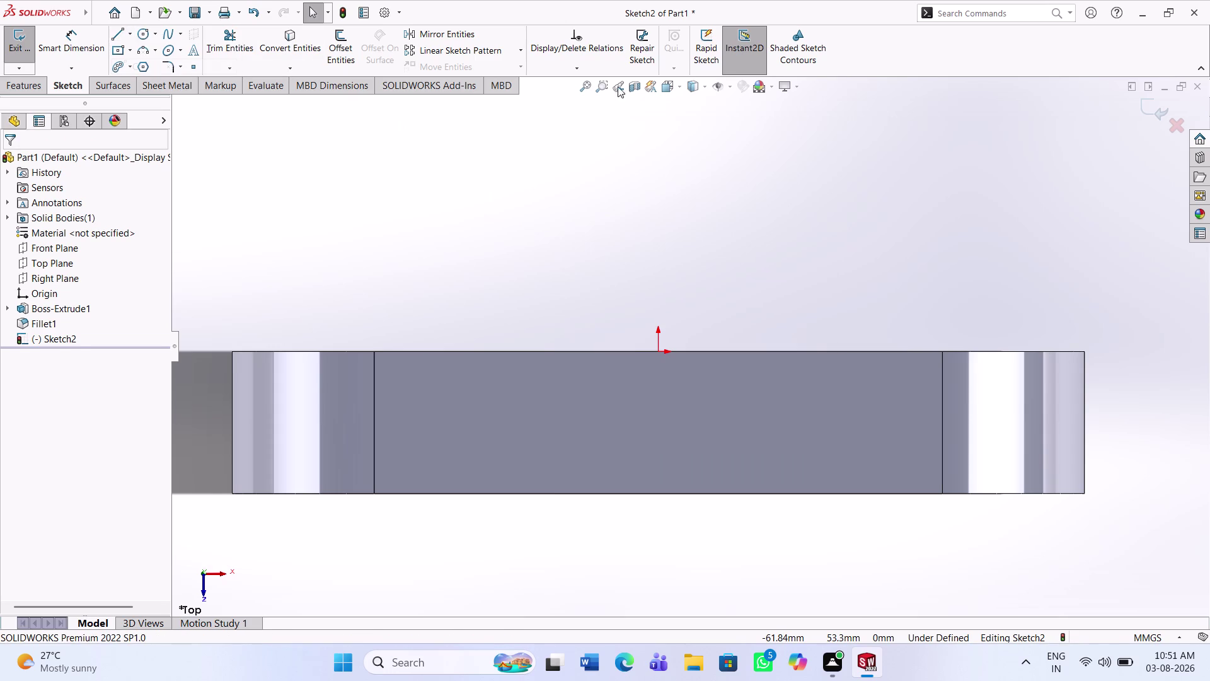
click(659, 109)
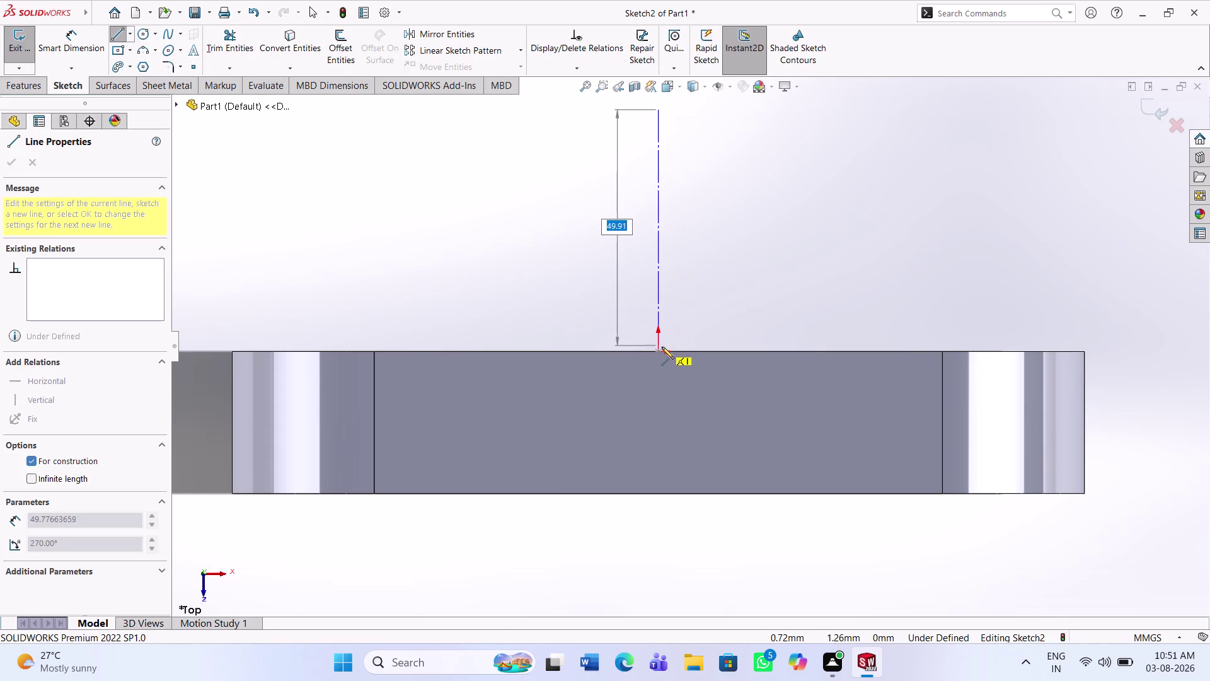
click(661, 350)
key(Escape)
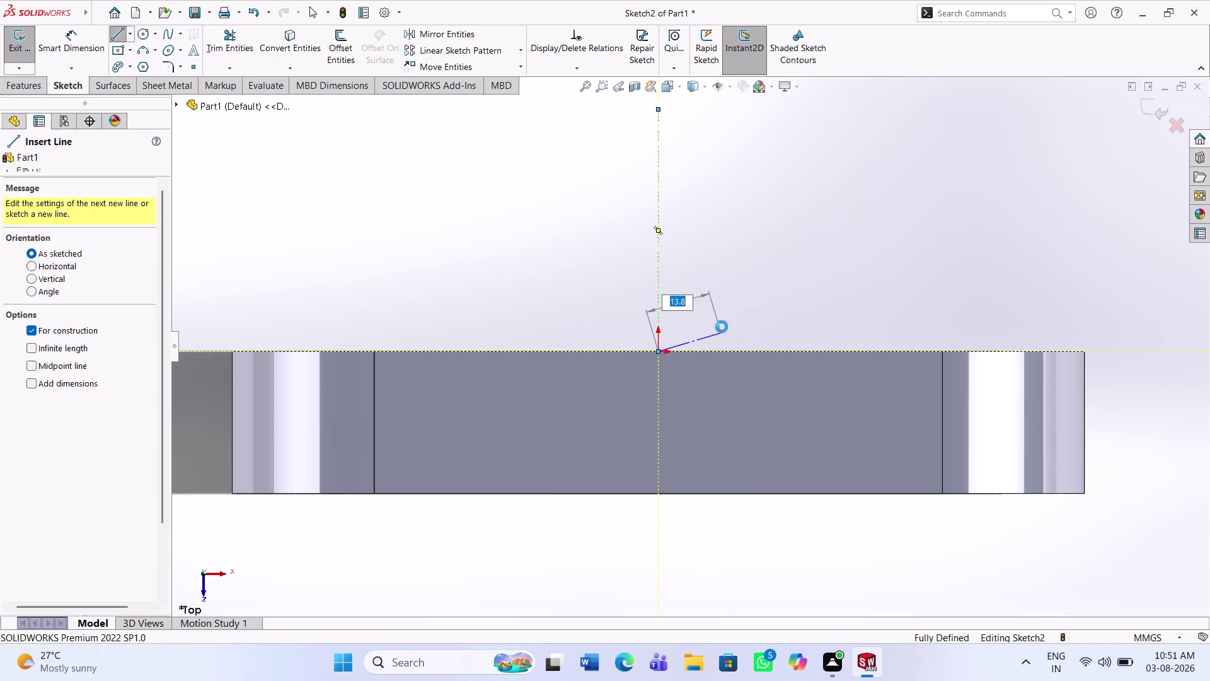
key(Escape)
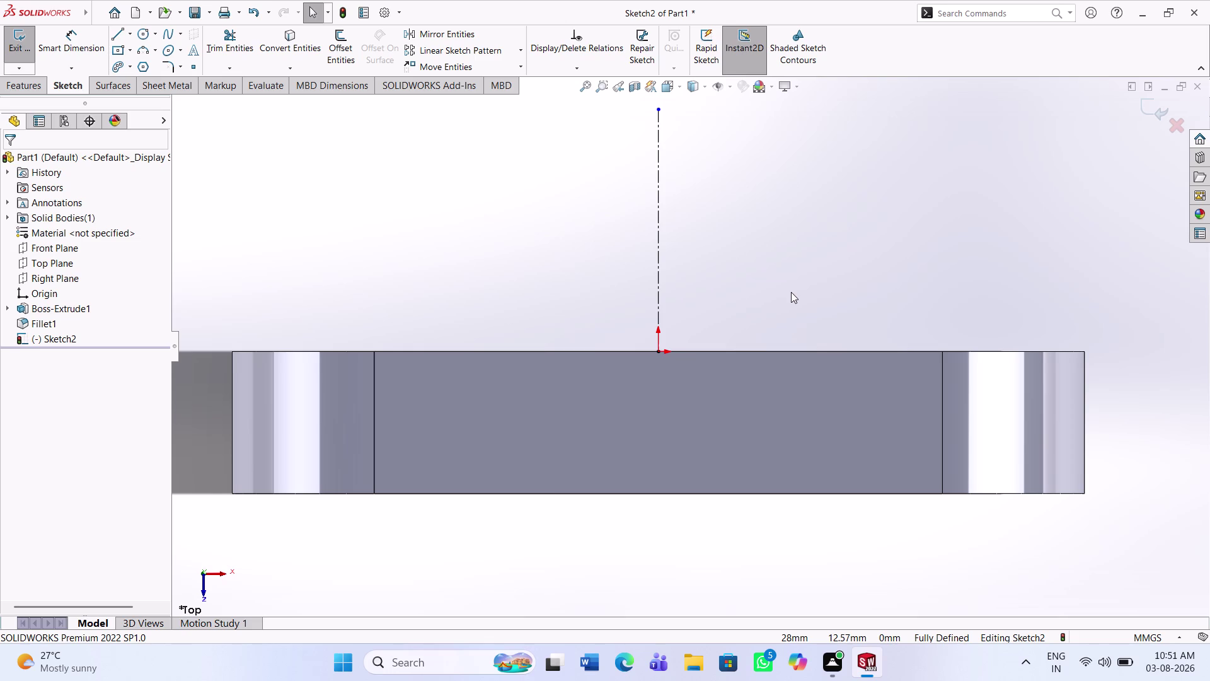
Begin a 3 Point Arc at the centerline's top endpoint.
scroll(up, 3)
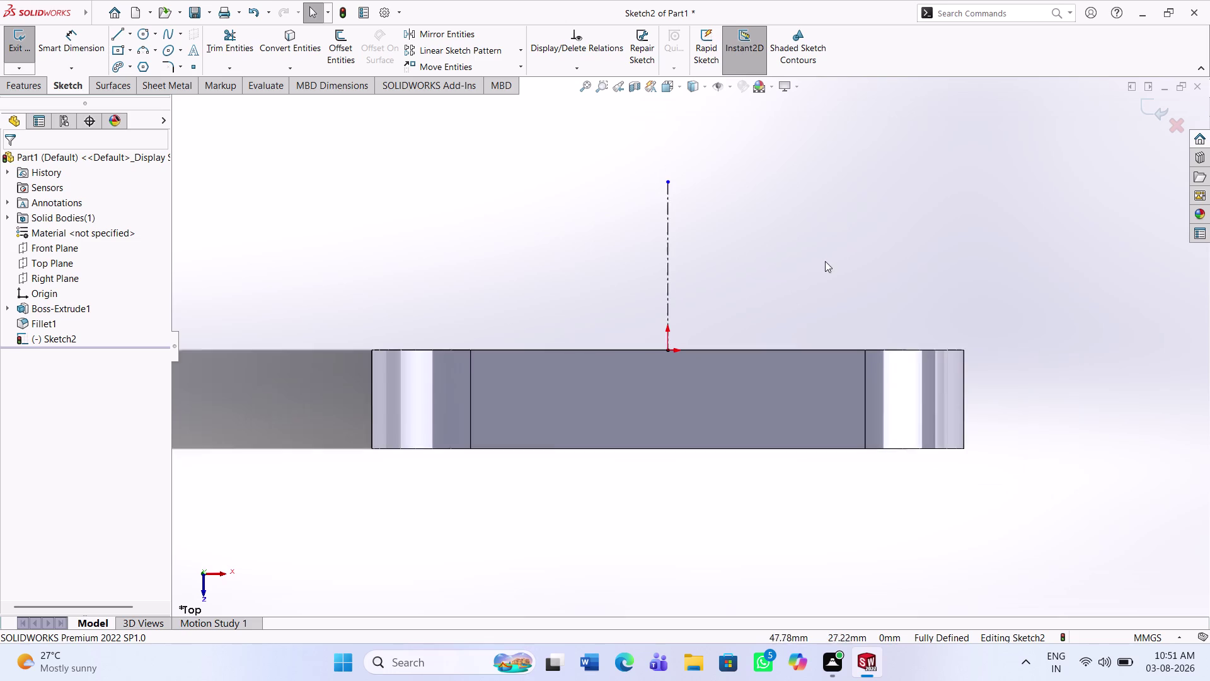
scroll(down, 3)
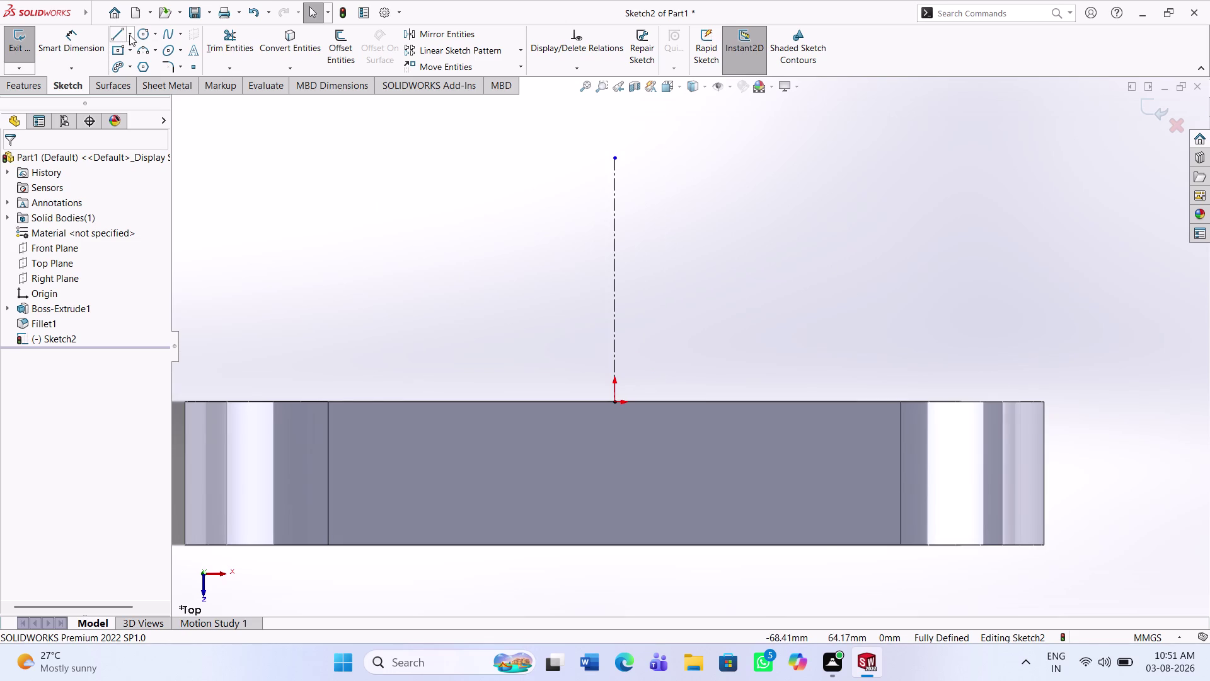
click(140, 52)
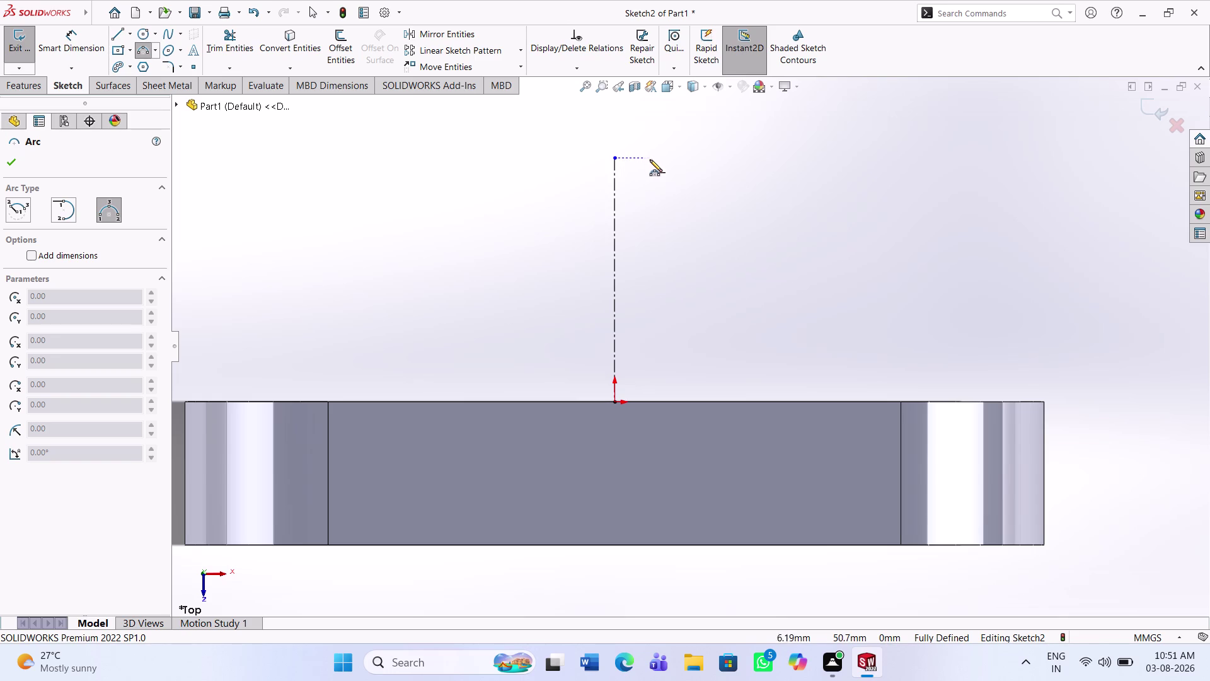
click(617, 157)
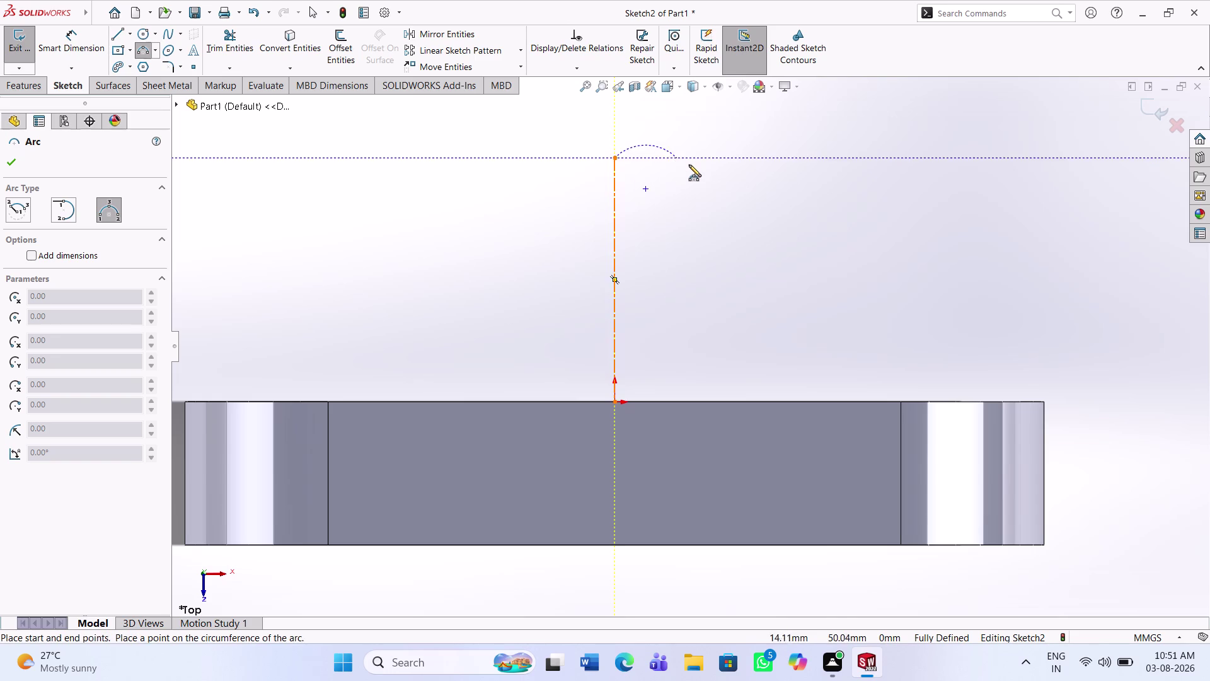